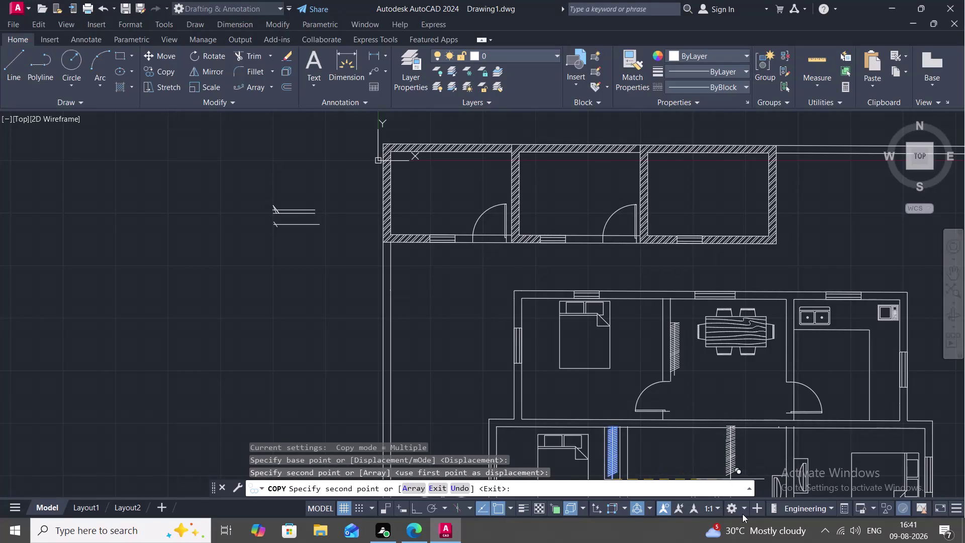
Place copies of the hatched wardrobe strip beside the stair opening and in the lower-right bedroom.
middle_drag(729, 455, 598, 283)
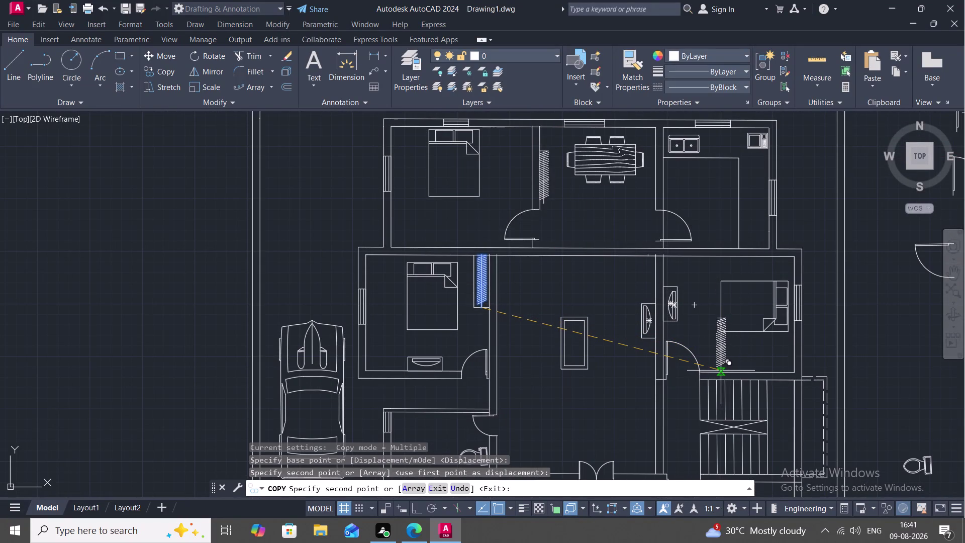
scroll(up, 3)
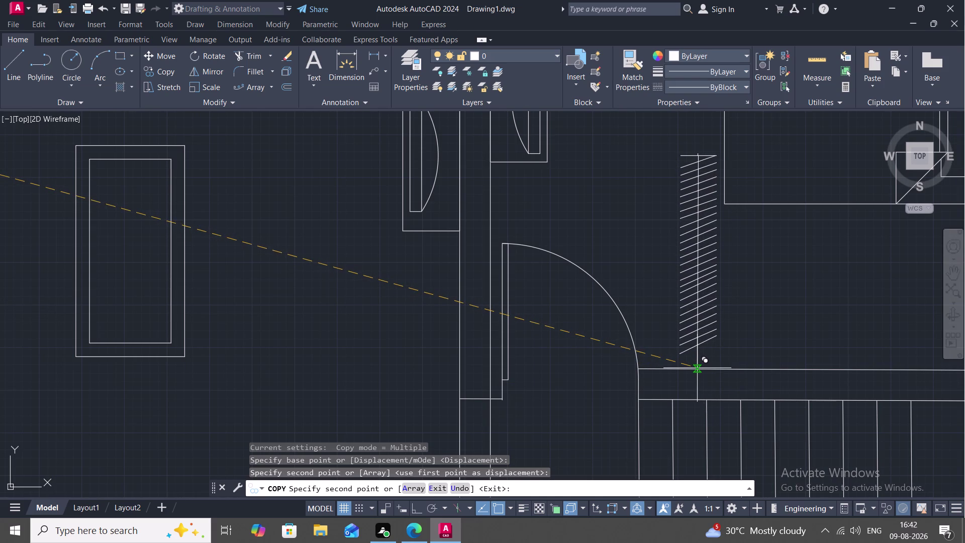
click(694, 364)
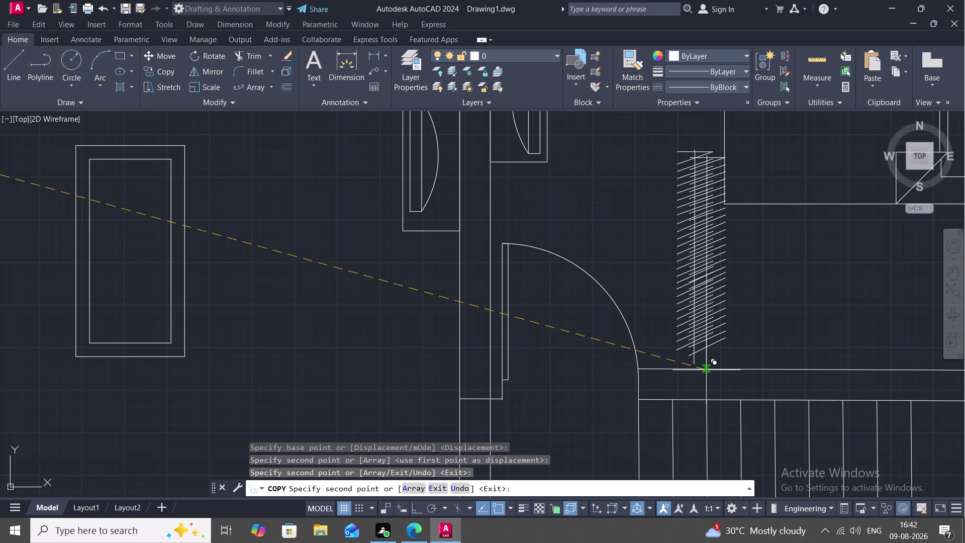
scroll(down, 3)
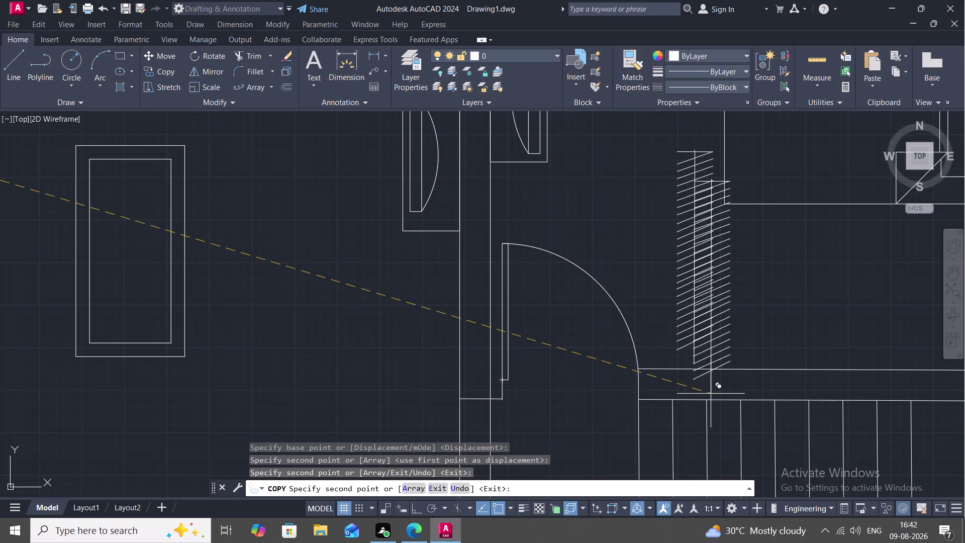
middle_drag(712, 395, 645, 229)
scroll(down, 3)
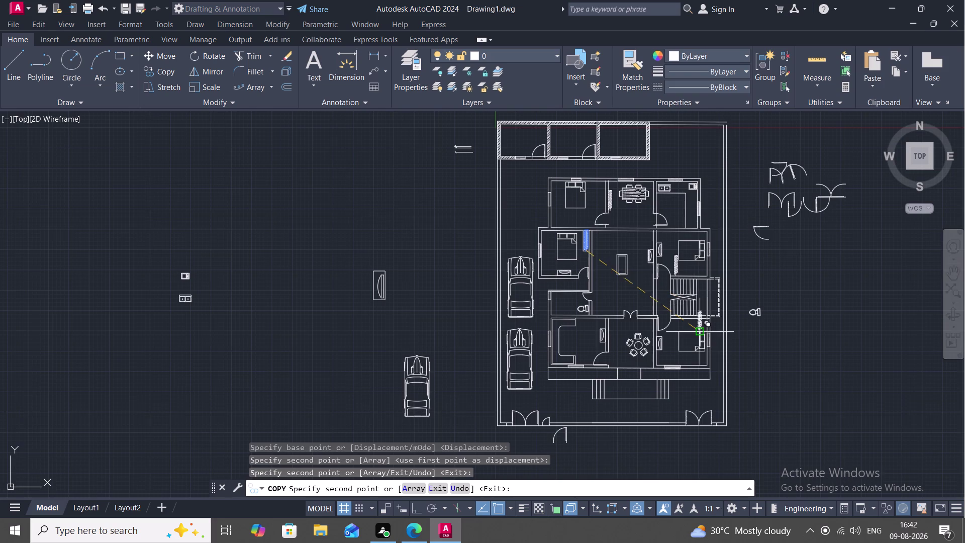
scroll(up, 3)
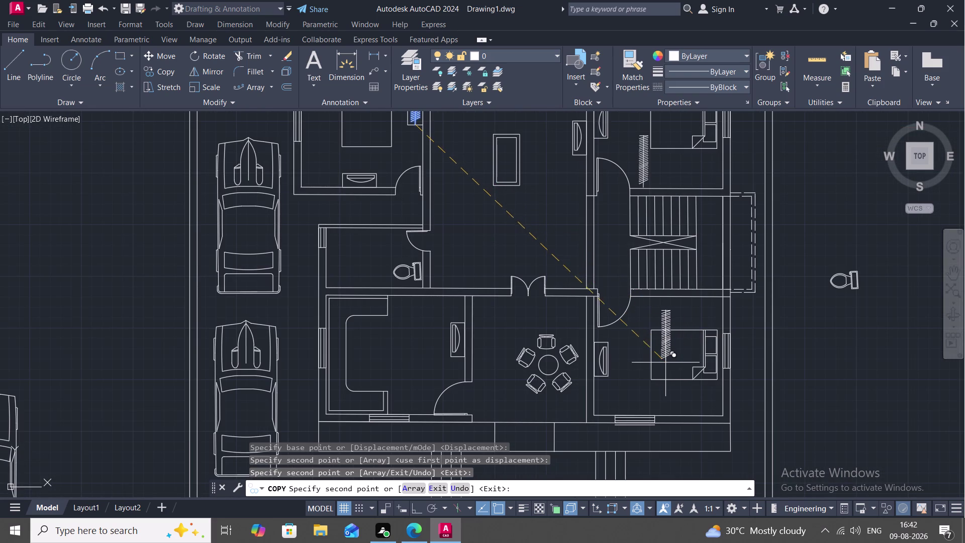
click(675, 356)
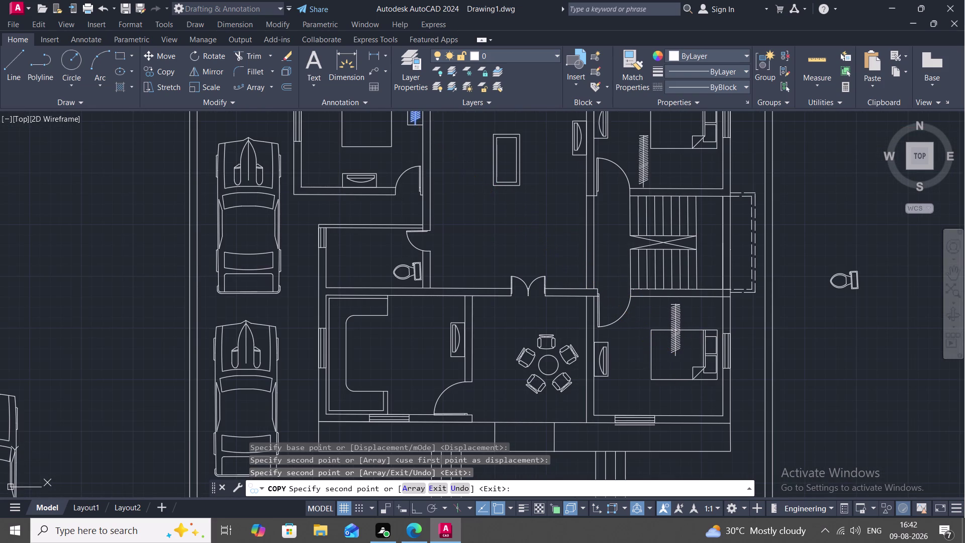
key(Escape)
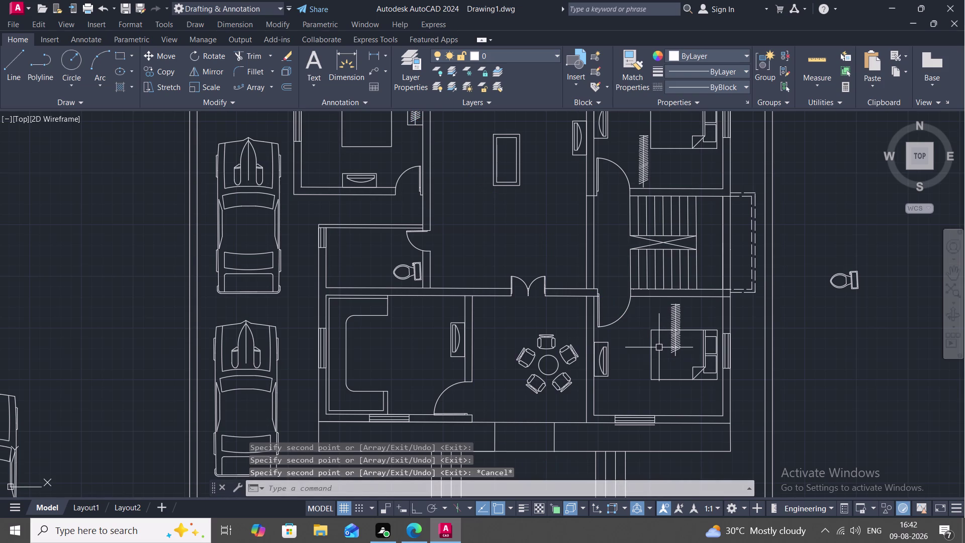
Select the hatched strip in the bedroom and cancel an accidentally started copy.
key(space)
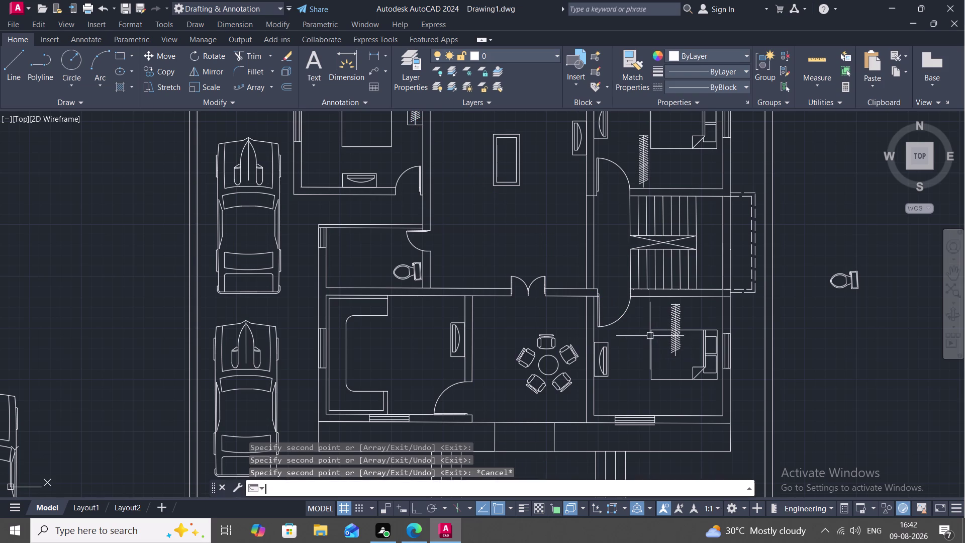
drag(664, 301, 690, 328)
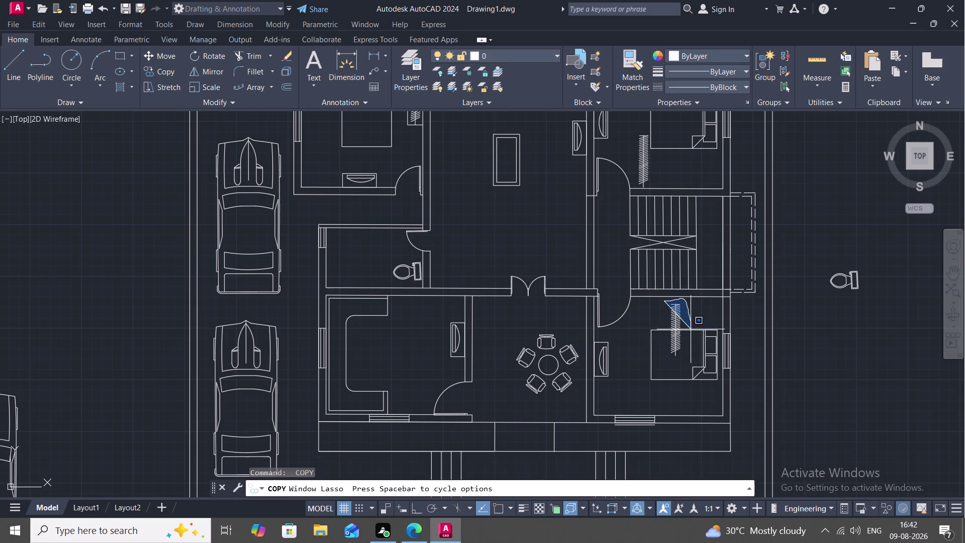
drag(691, 327, 668, 377)
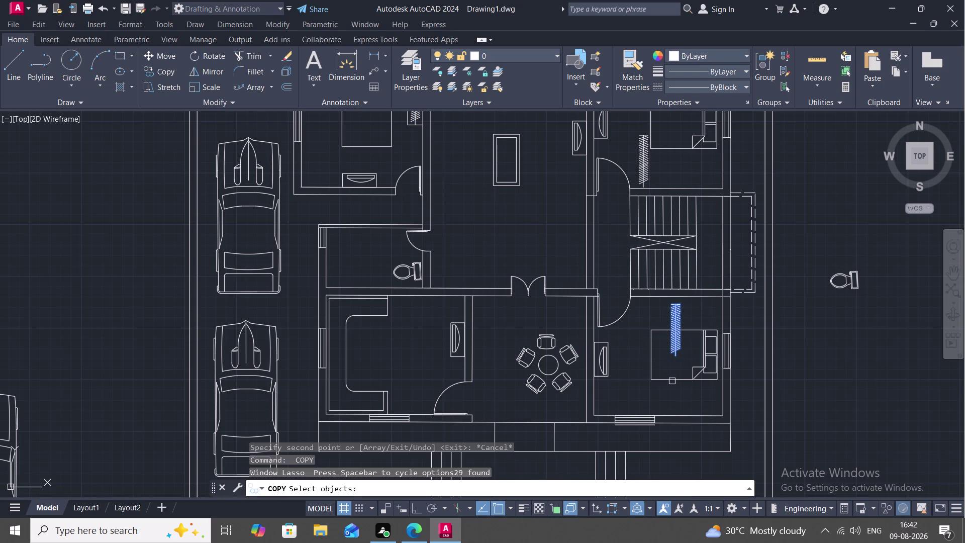
text(RO)
key(space)
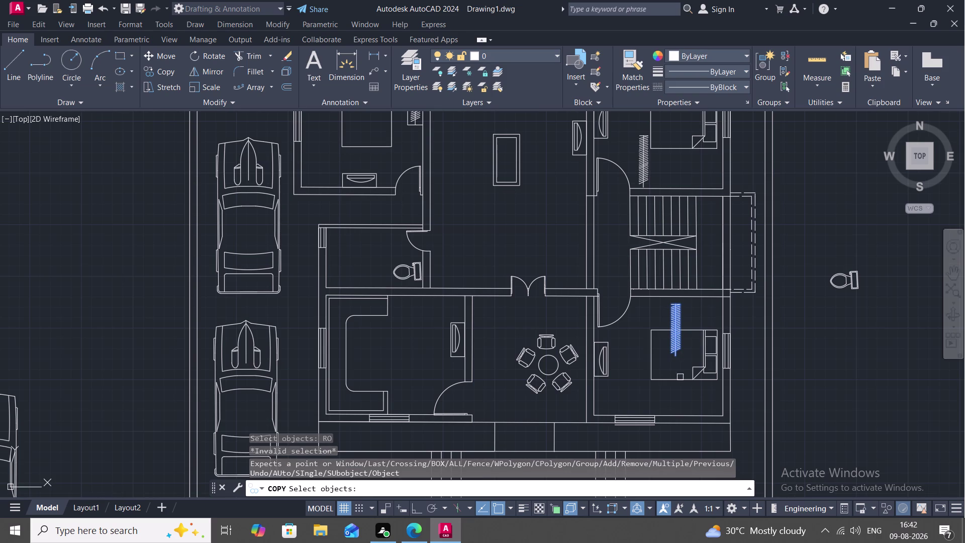
click(674, 356)
right_click(674, 357)
click(673, 356)
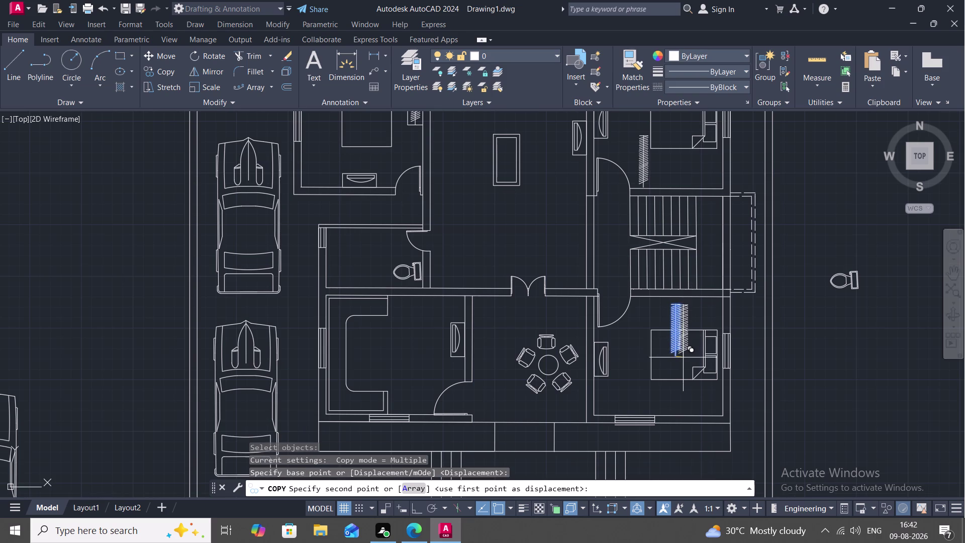
key(Escape)
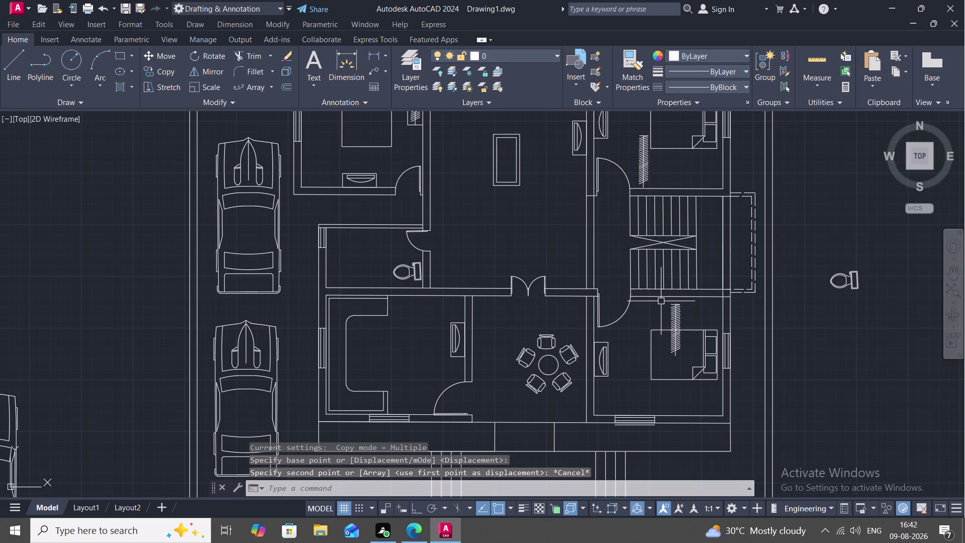
Rotate the hatched strip about its lower end so it lies horizontally.
drag(661, 301, 668, 376)
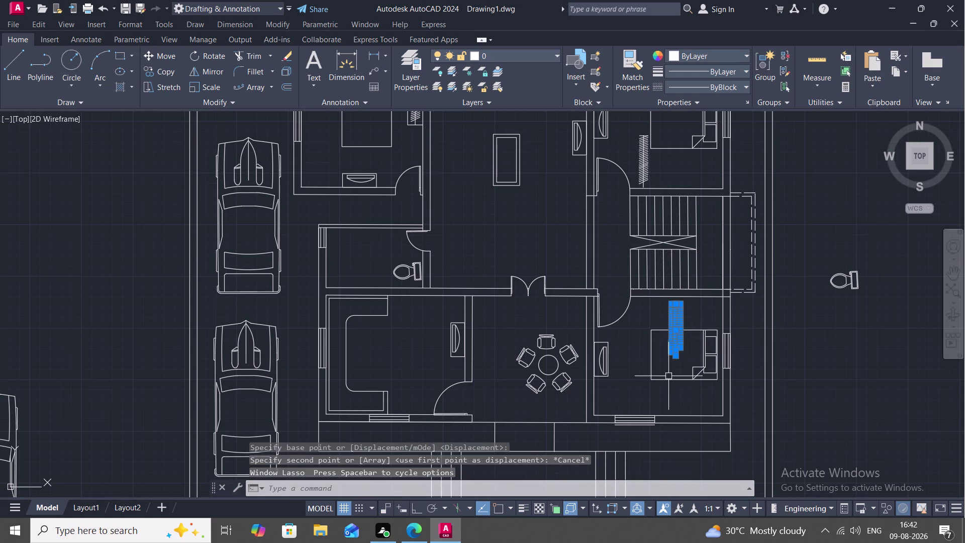
key(r)
key(o)
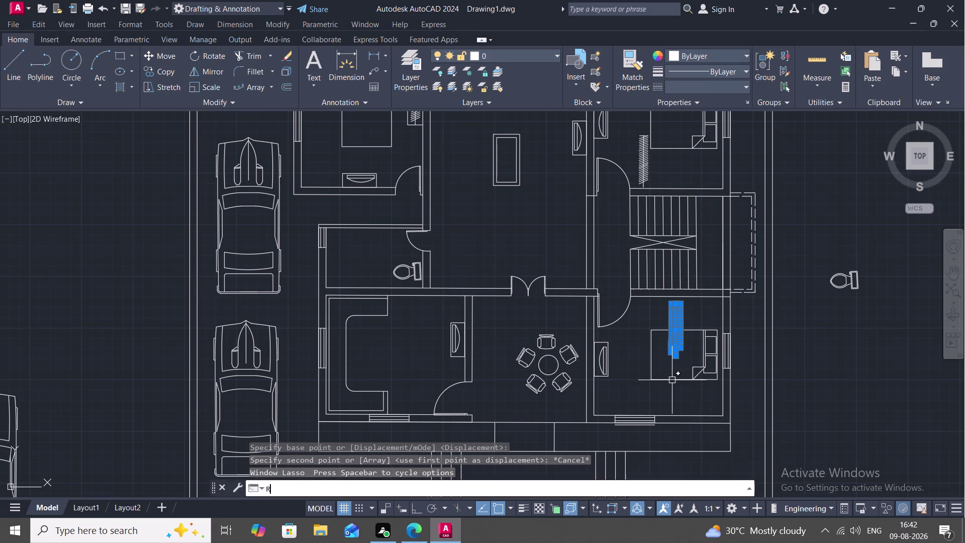
key(space)
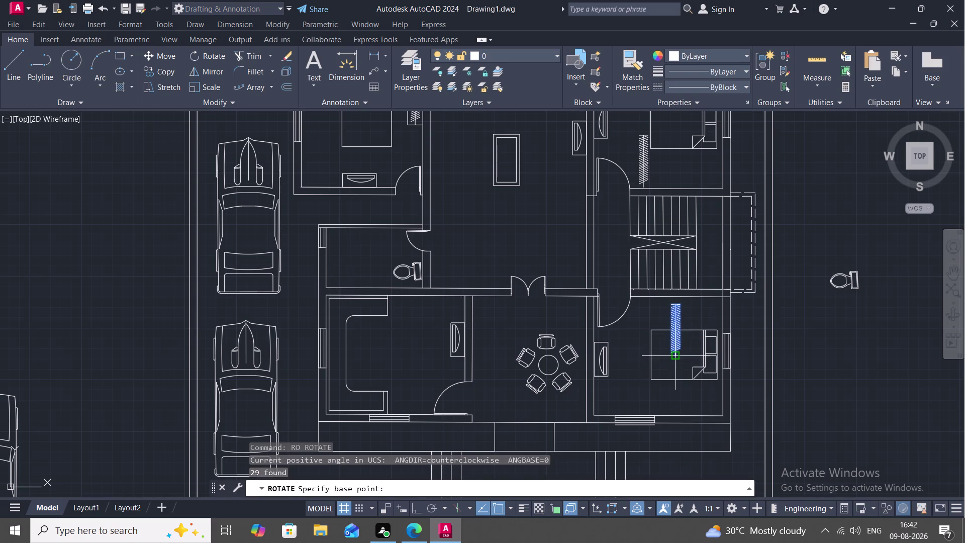
click(674, 358)
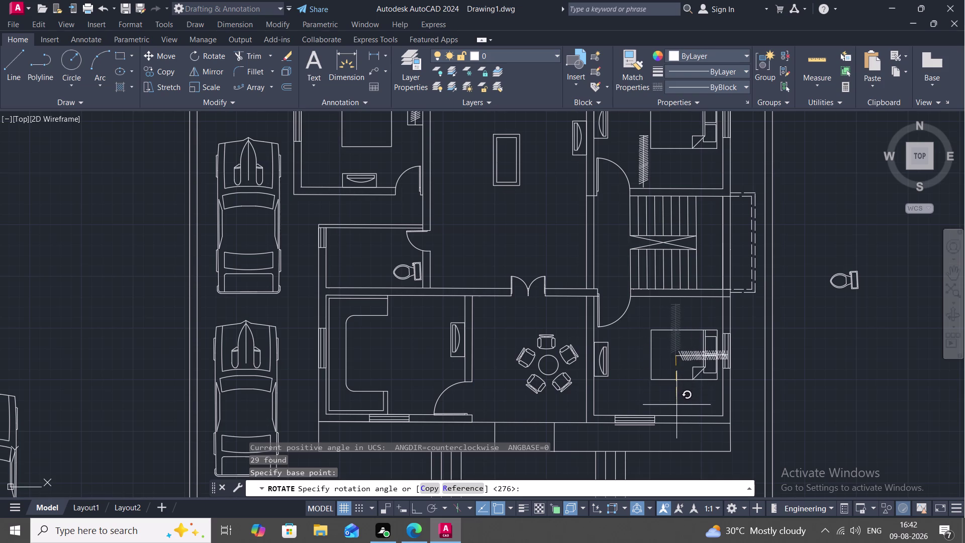
click(676, 411)
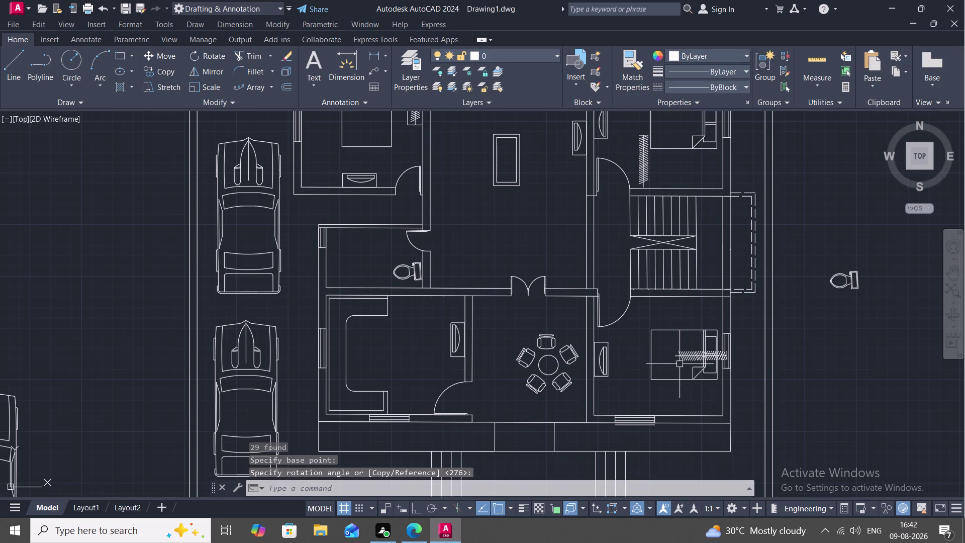
Reselect the whole rotated strip.
scroll(up, 3)
drag(668, 329, 736, 311)
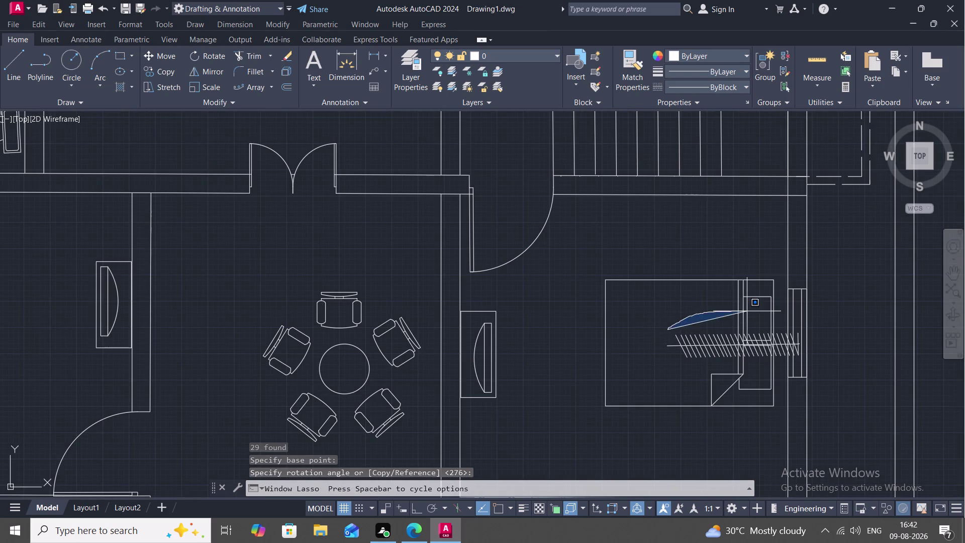
drag(737, 311, 727, 383)
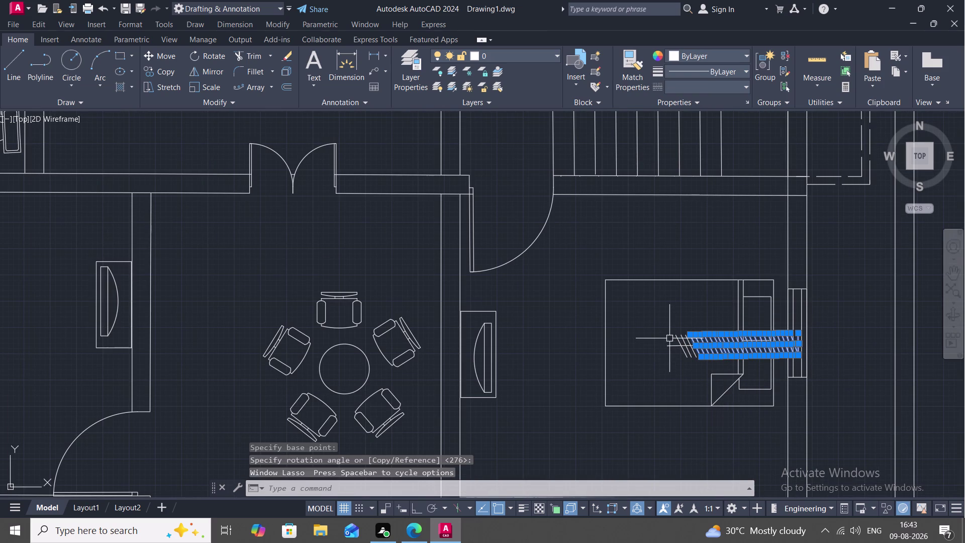
drag(669, 338, 677, 383)
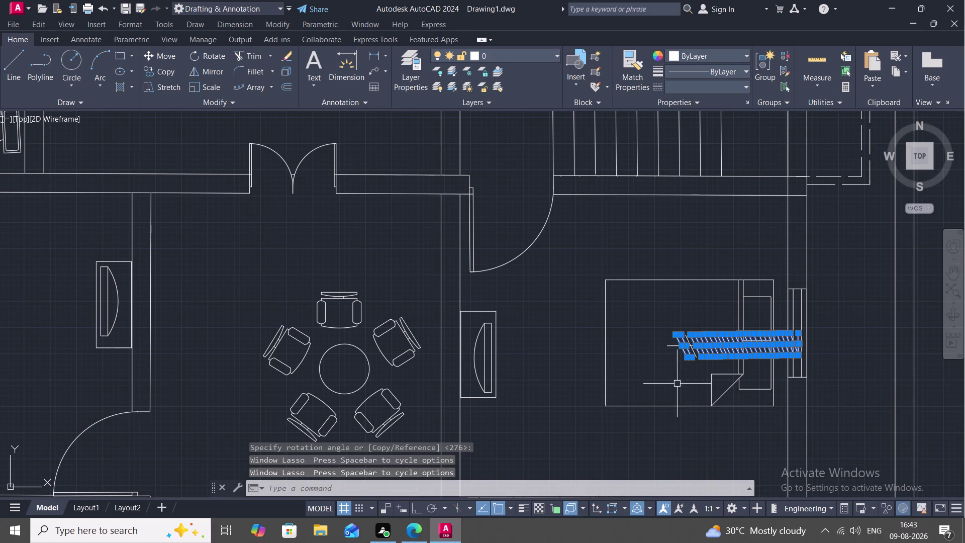
click(673, 347)
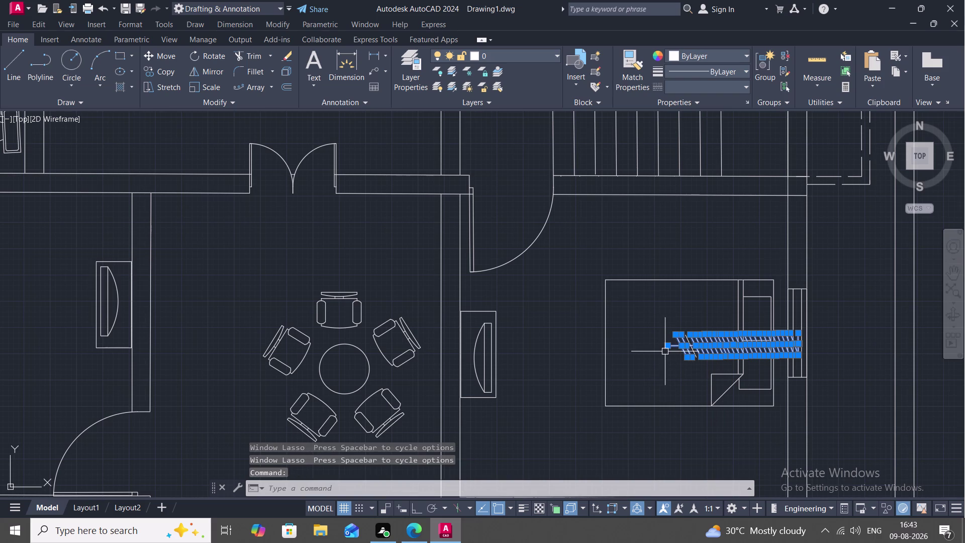
Copy the horizontal strip to two spots above the bedroom beside the staircase.
key(c)
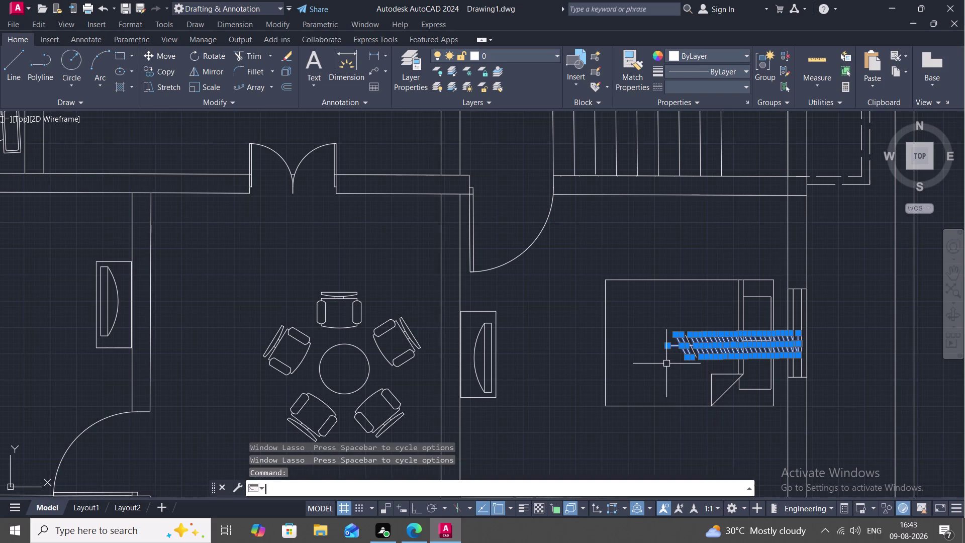
key(o)
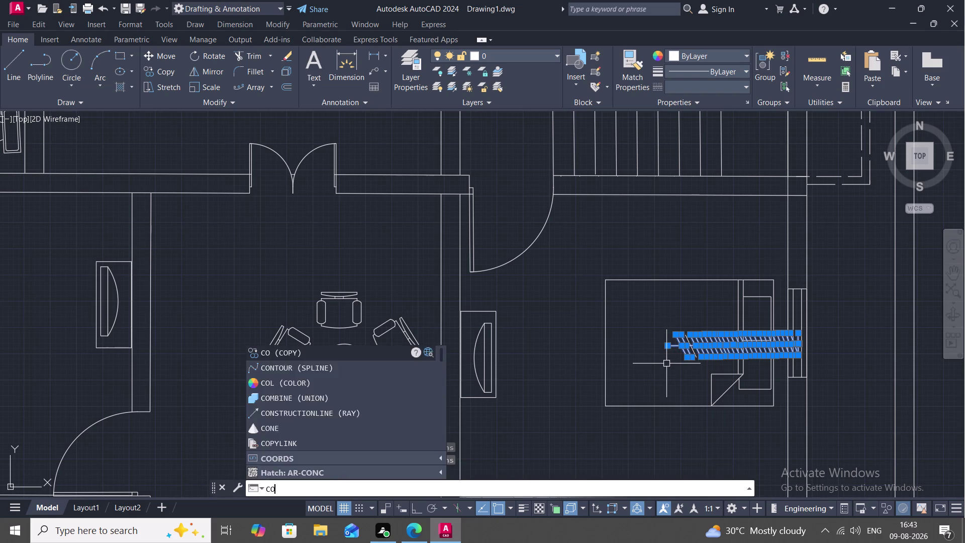
key(space)
click(669, 347)
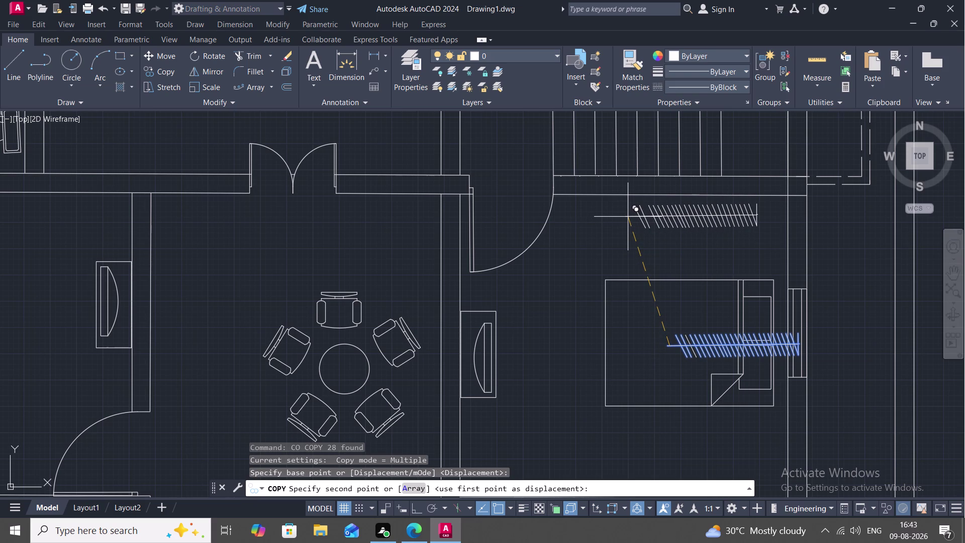
click(627, 216)
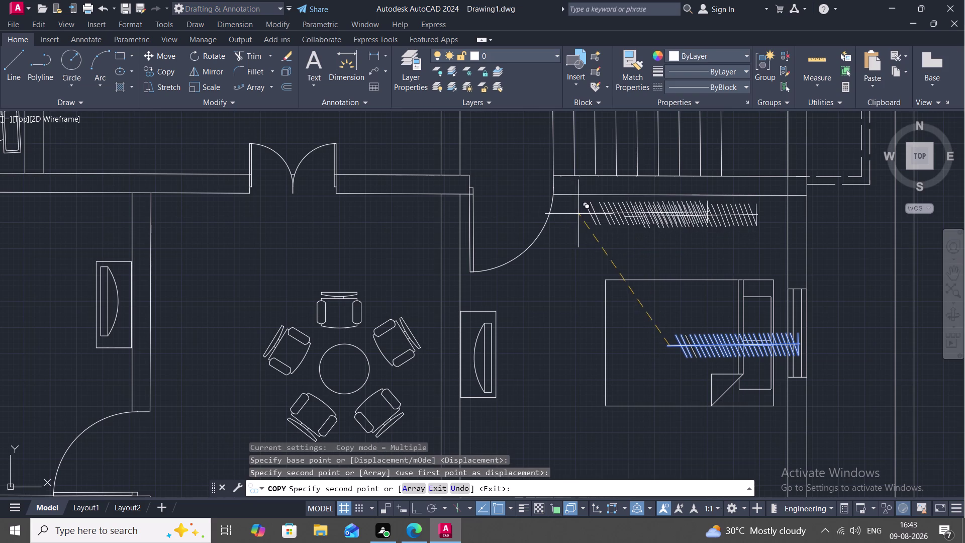
middle_drag(585, 214, 589, 451)
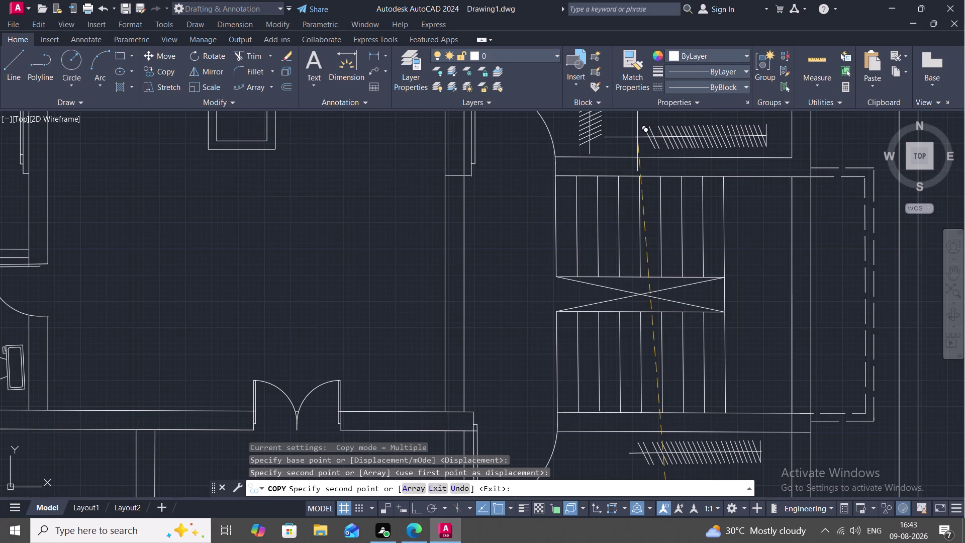
middle_drag(636, 140, 637, 159)
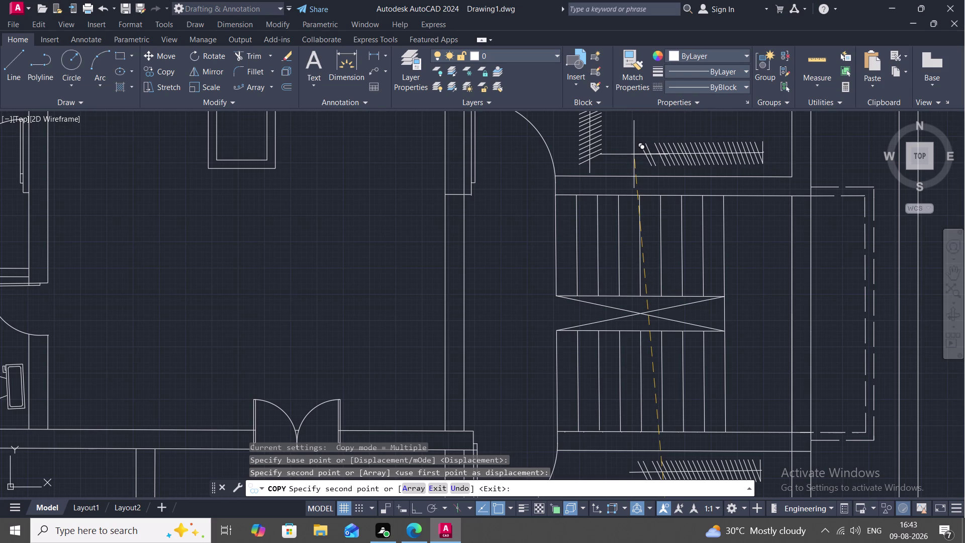
click(633, 153)
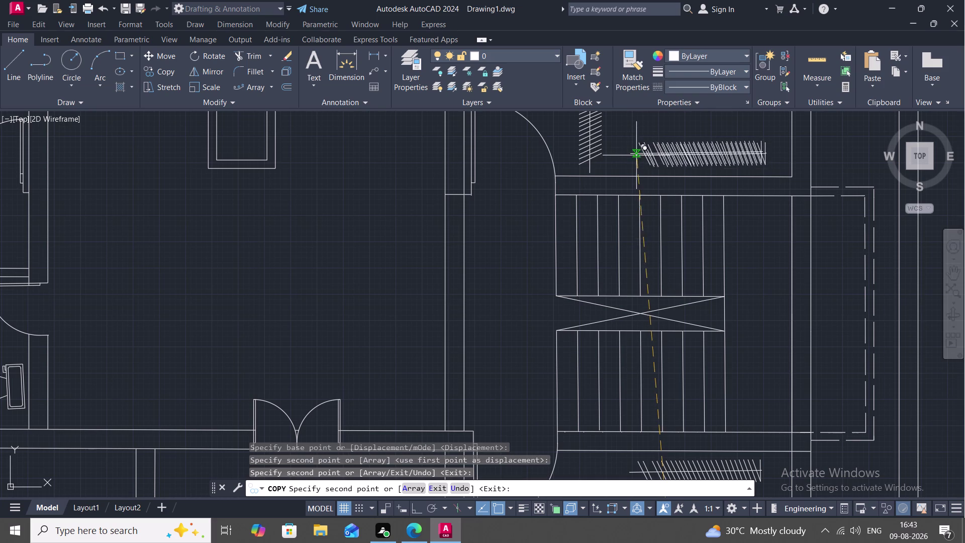
key(Escape)
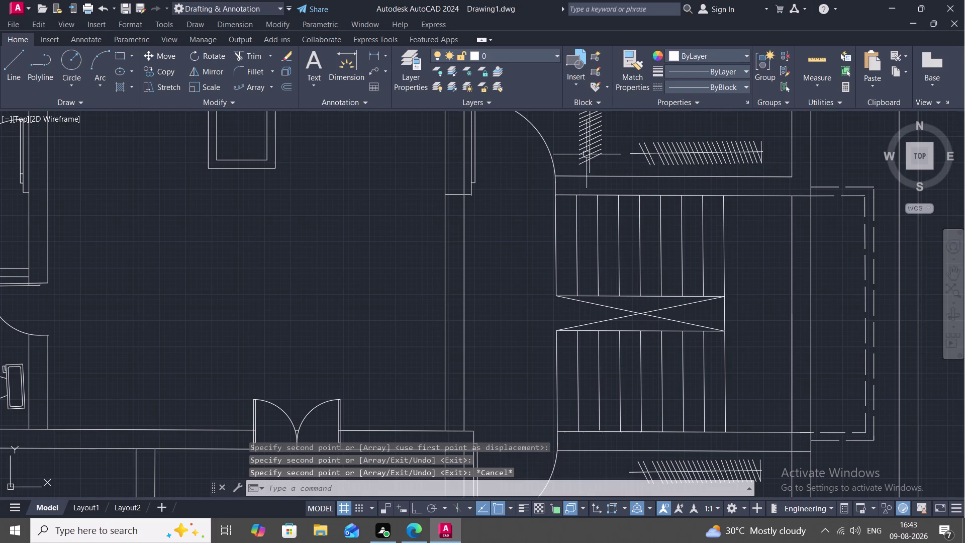
click(591, 154)
scroll(down, 3)
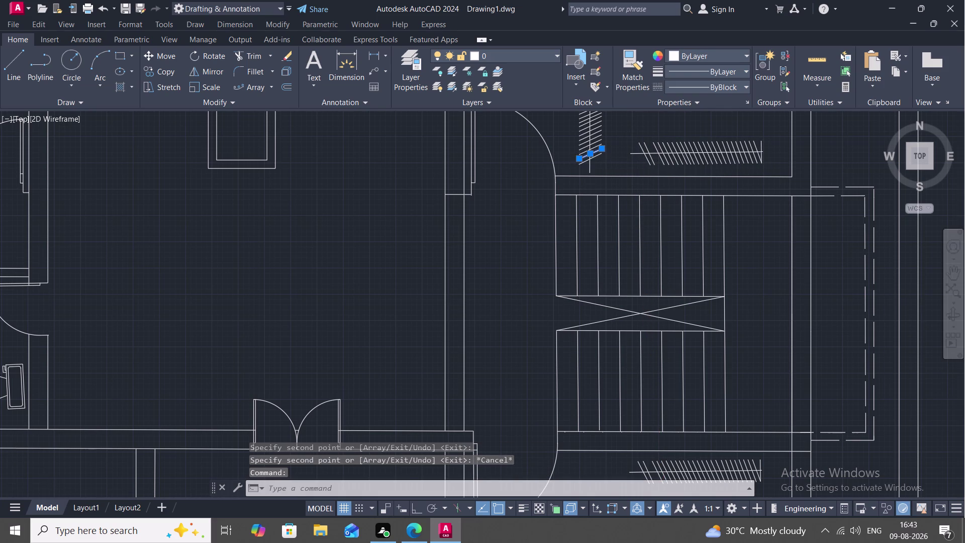
Delete the vertical hatched strip beside the bed.
middle_drag(591, 154, 601, 331)
drag(584, 258, 589, 344)
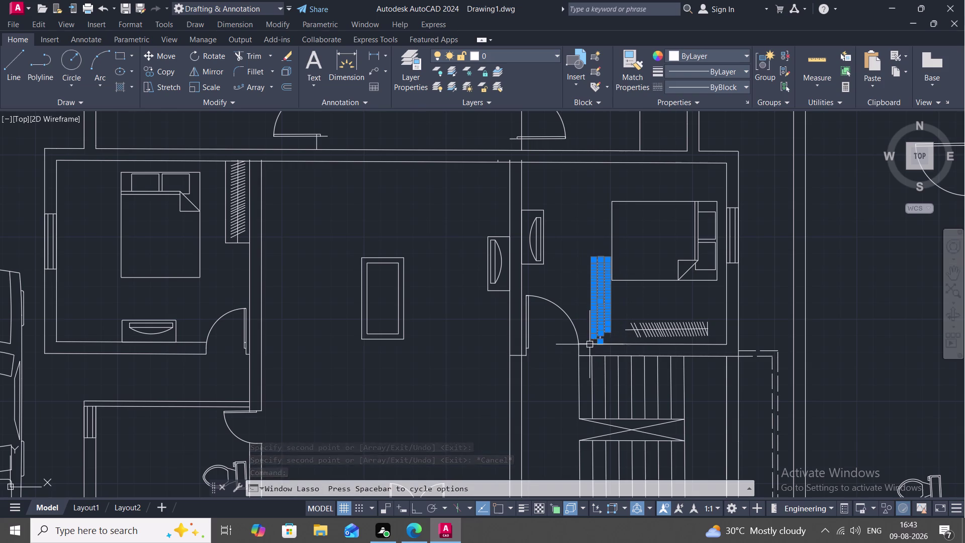
key(Delete)
Delete the hatched strip lying across the lower bedroom's bed.
middle_drag(618, 433, 587, 412)
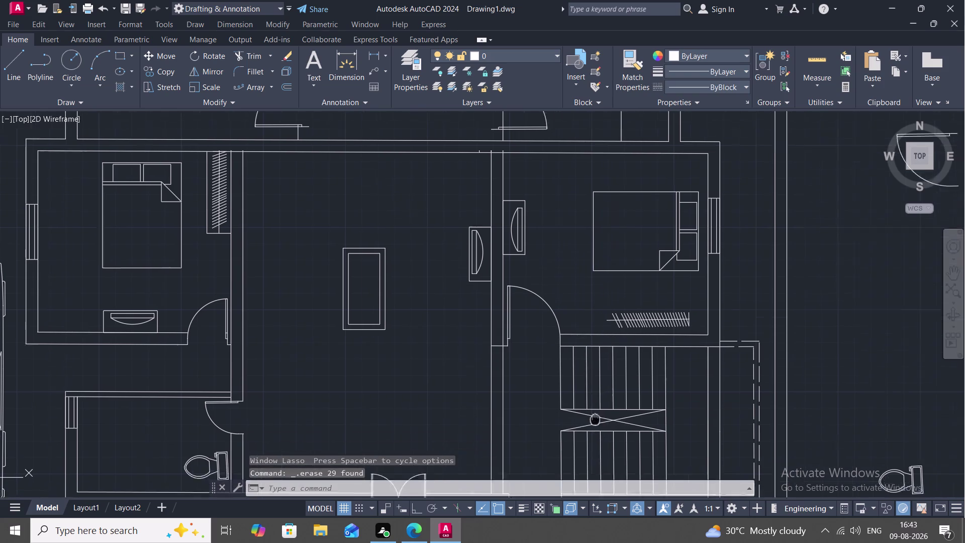
middle_drag(587, 412, 573, 286)
scroll(down, 3)
scroll(up, 3)
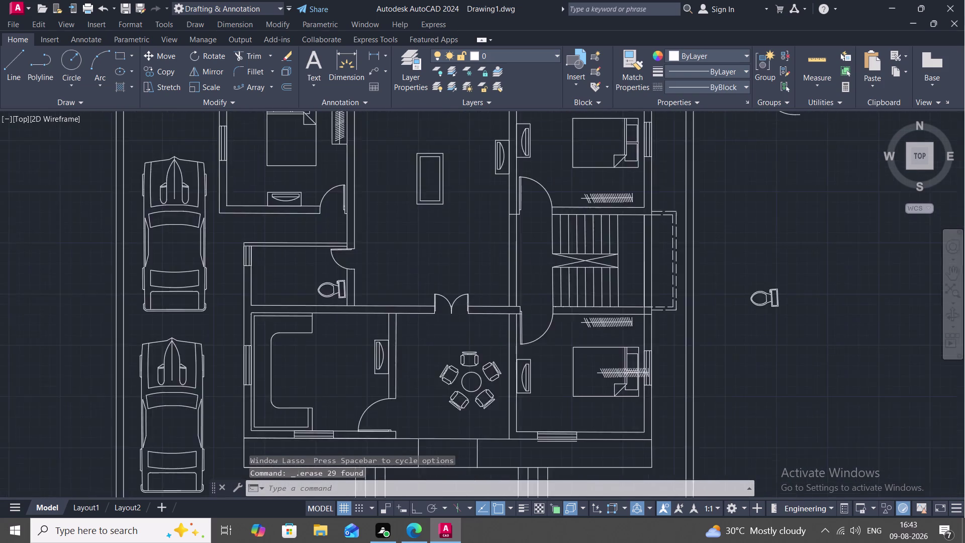
drag(592, 367, 662, 386)
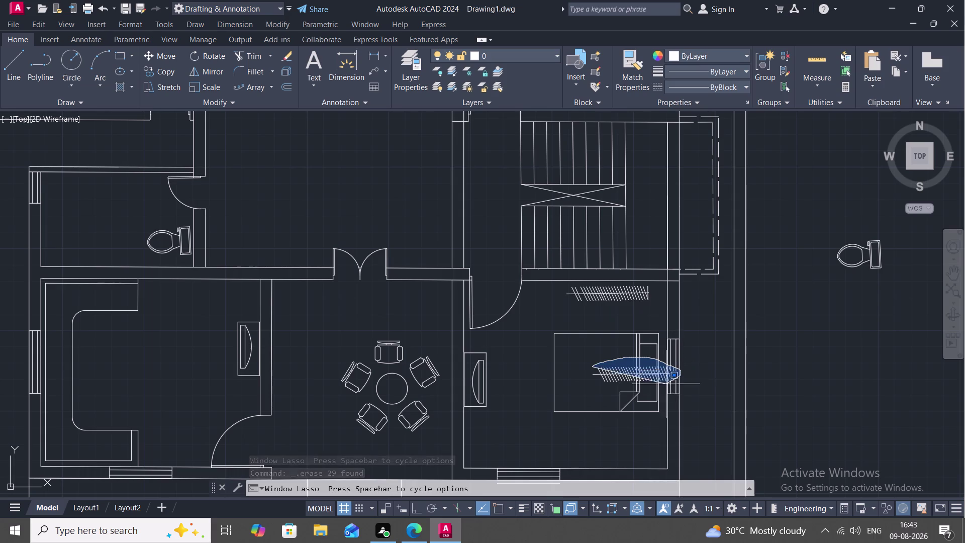
drag(661, 386, 593, 381)
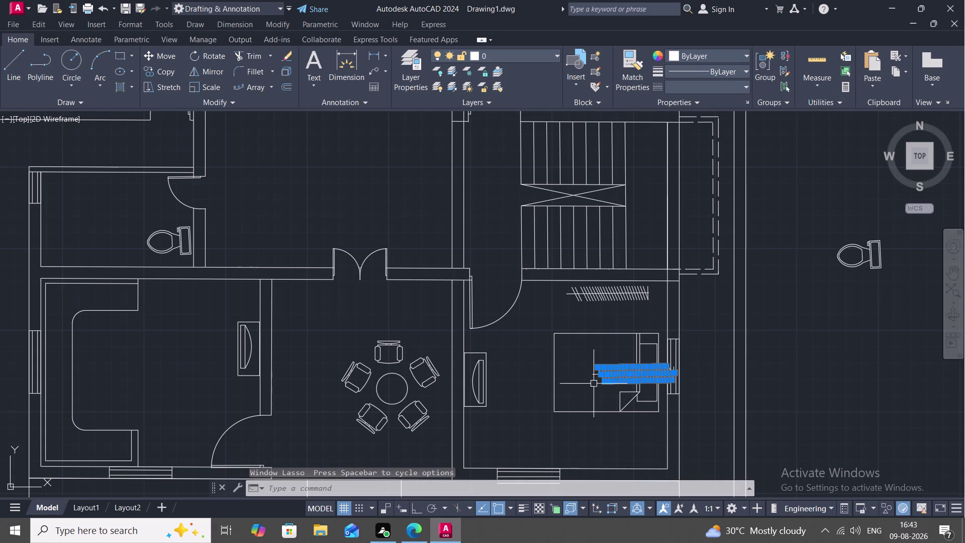
key(Delete)
Delete the leftover line across the bed.
click(616, 373)
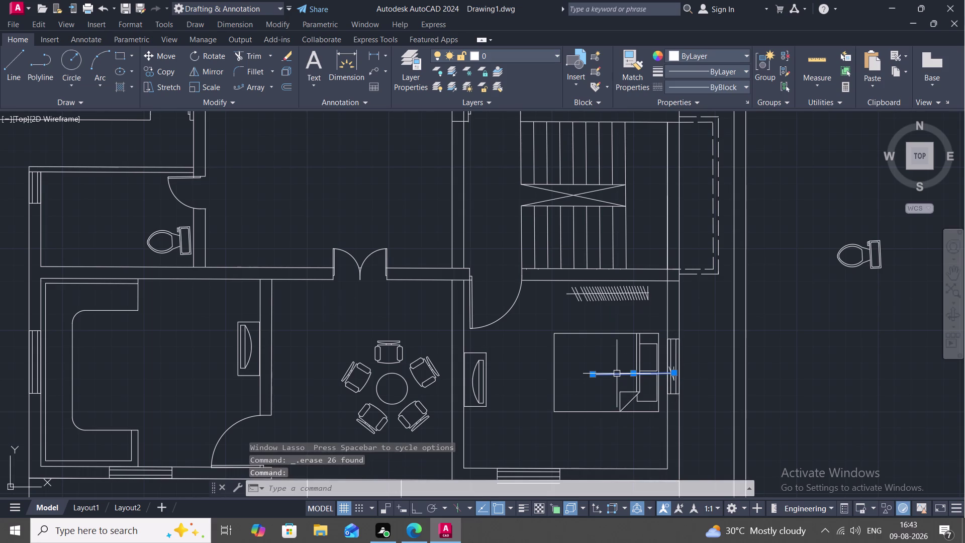
key(Delete)
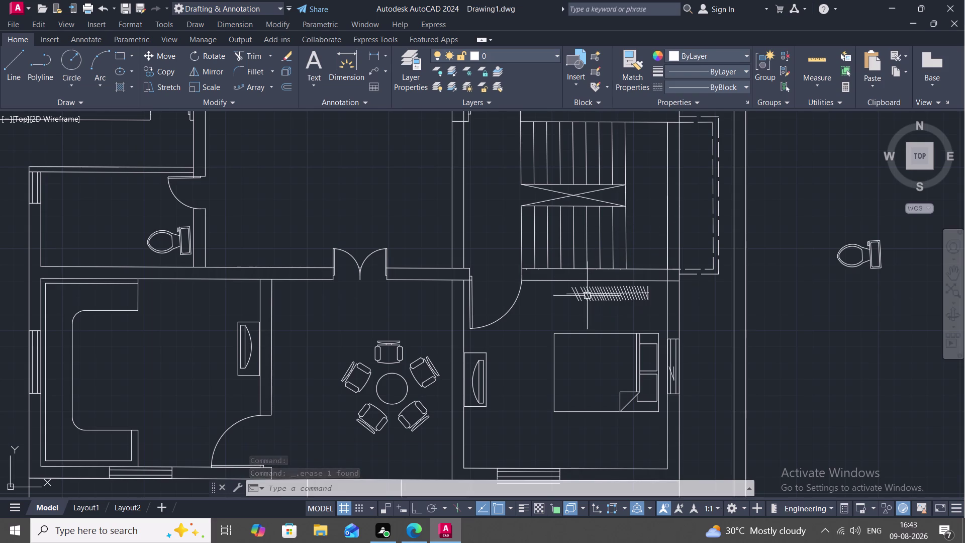
scroll(up, 3)
middle_drag(592, 299, 635, 304)
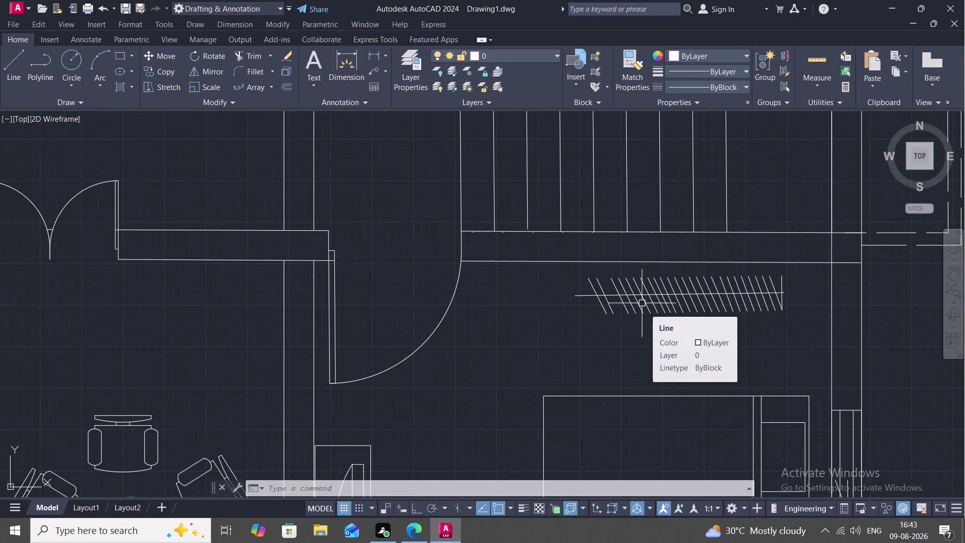
text(L)
key(space)
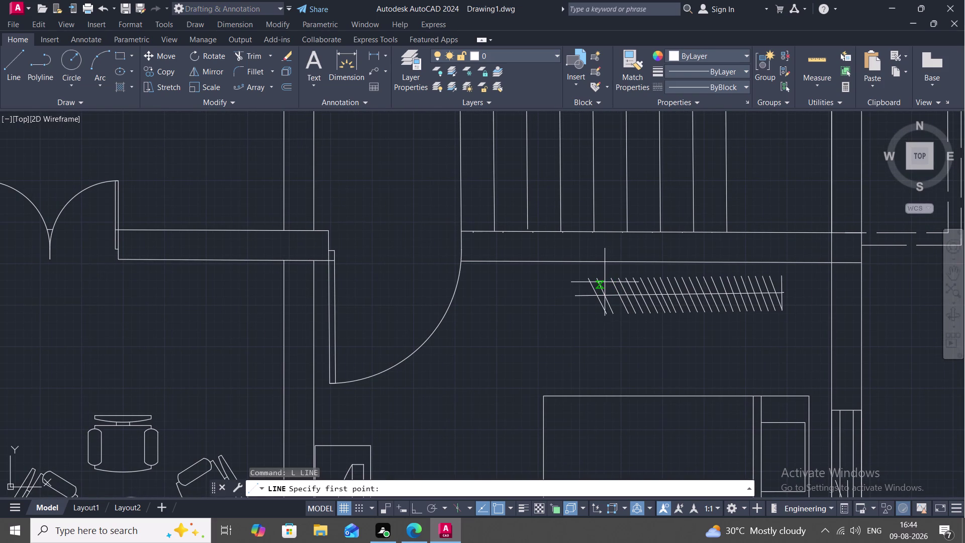
click(612, 296)
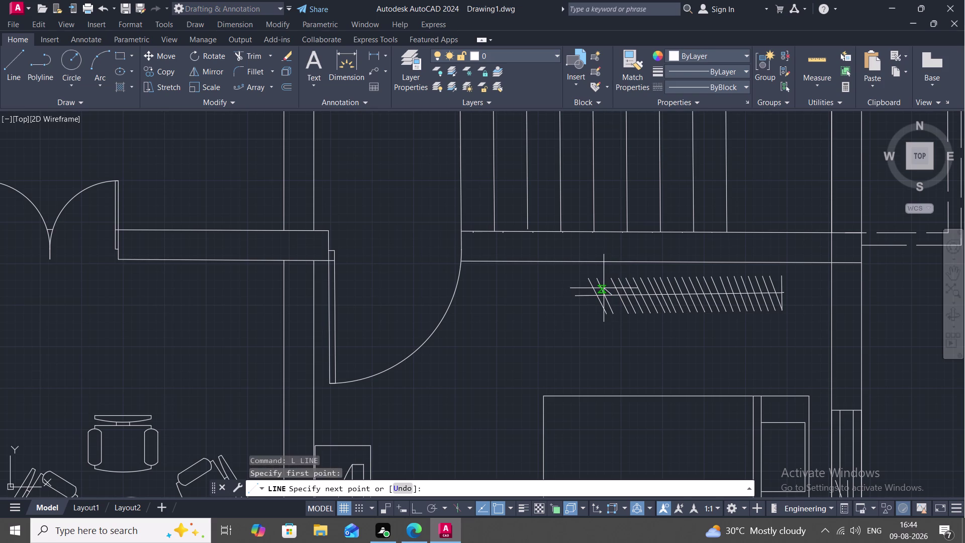
key(Escape)
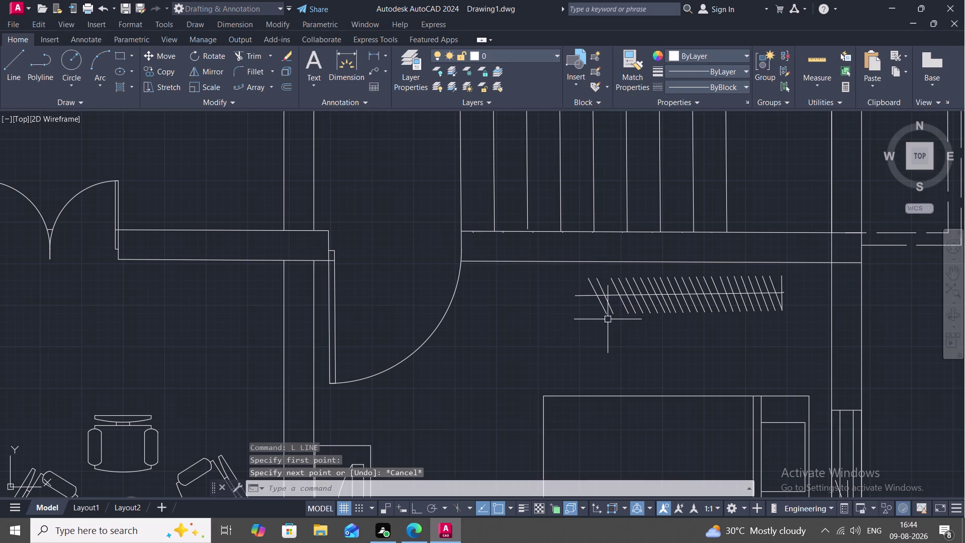
scroll(down, 3)
scroll(down, 3)
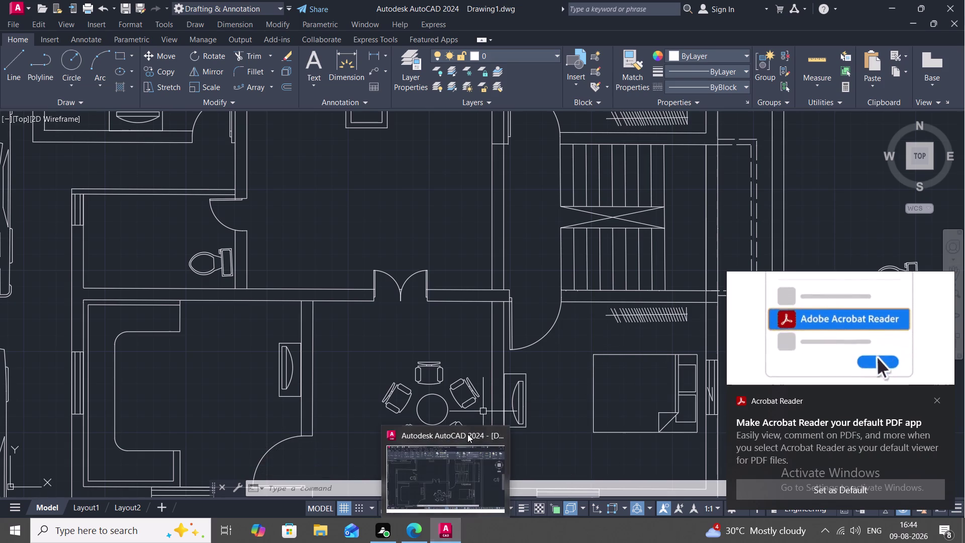
click(465, 470)
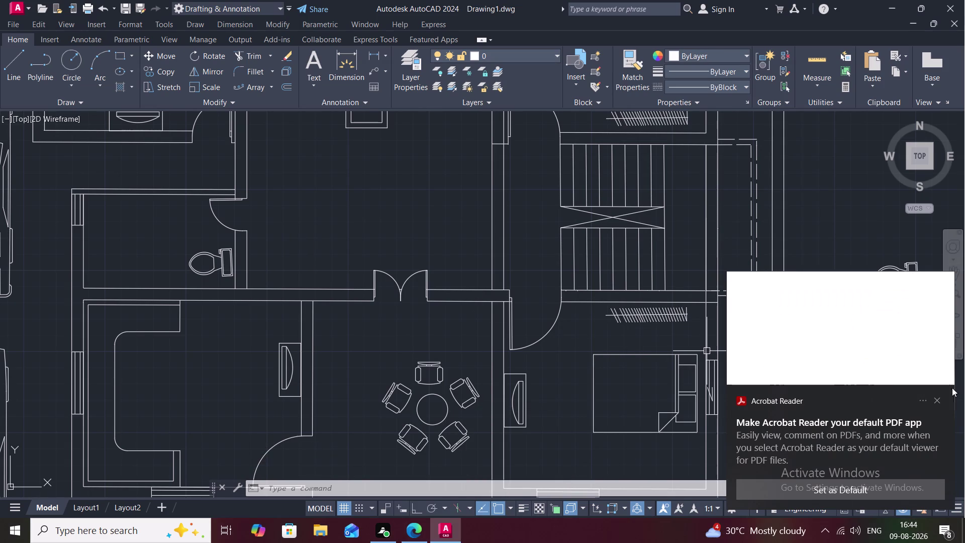
click(935, 399)
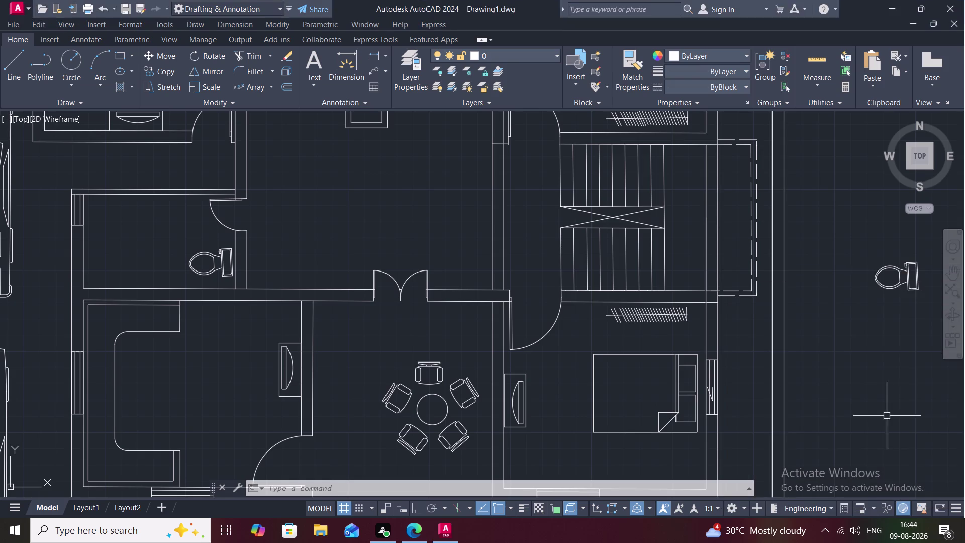
scroll(down, 3)
middle_drag(576, 359, 647, 359)
scroll(down, 3)
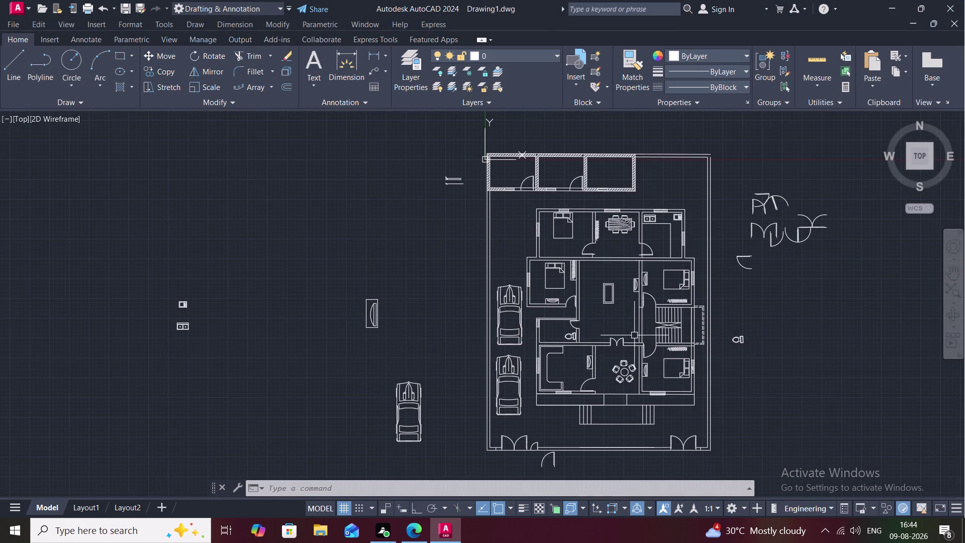
middle_drag(635, 336, 607, 323)
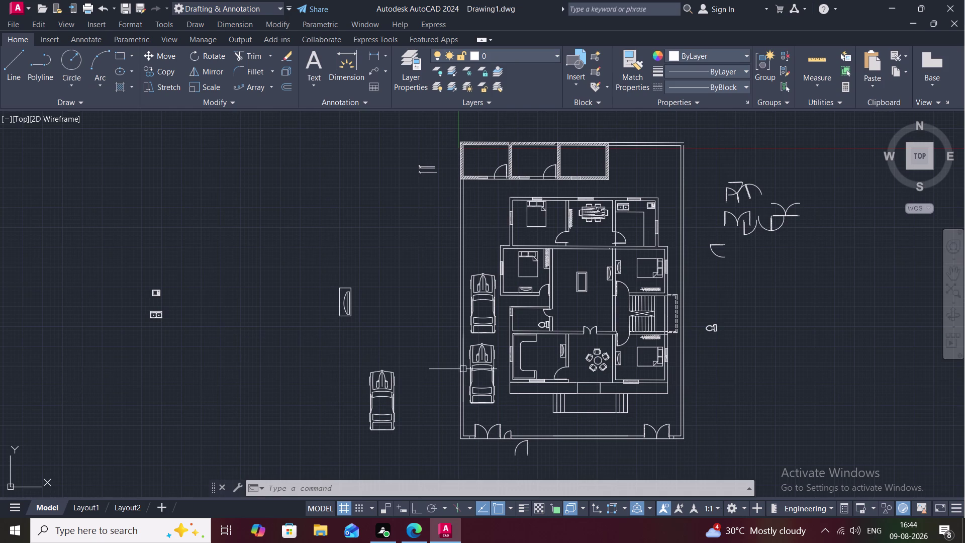
middle_drag(460, 364, 487, 323)
scroll(down, 3)
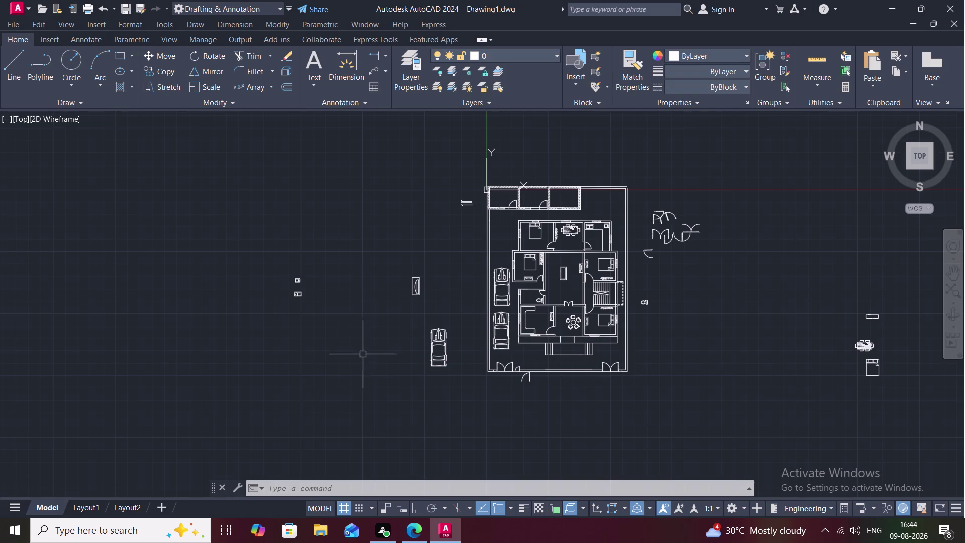
drag(283, 218, 242, 157)
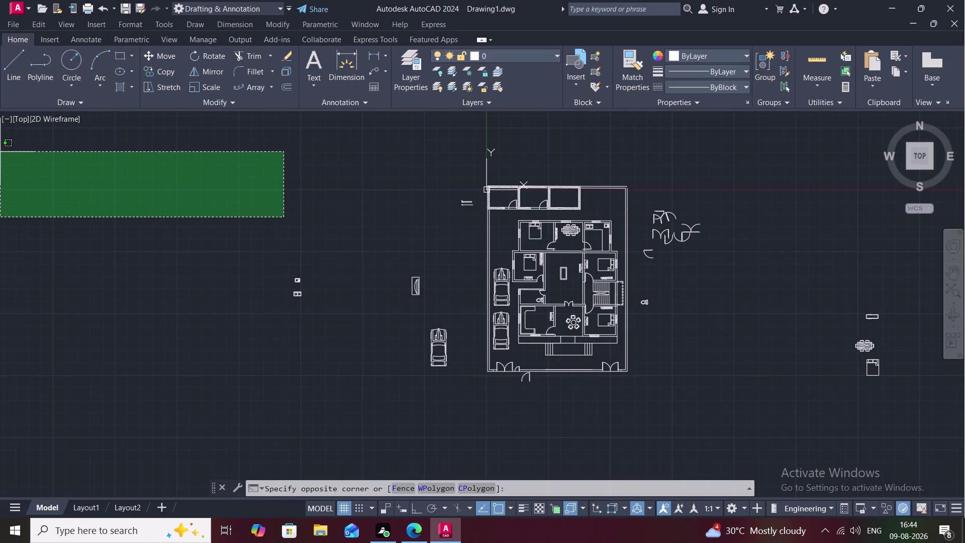
key(Escape)
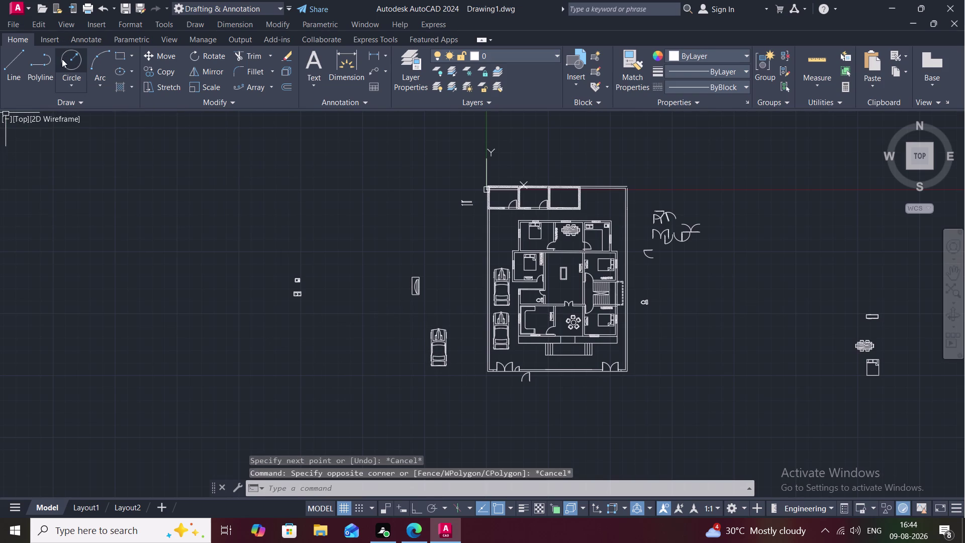
Draw a large circle left of the plan and a small circle on its top edge.
click(62, 59)
click(196, 252)
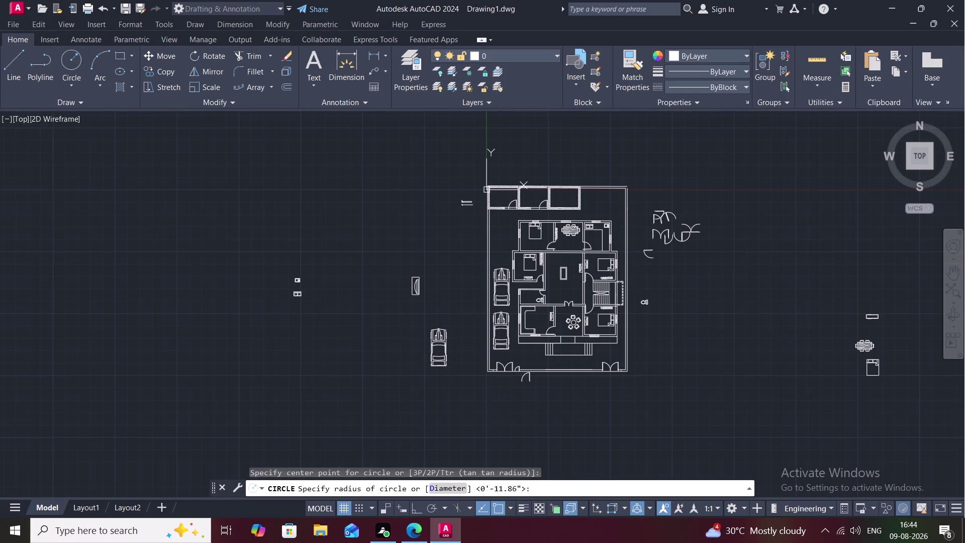
click(224, 272)
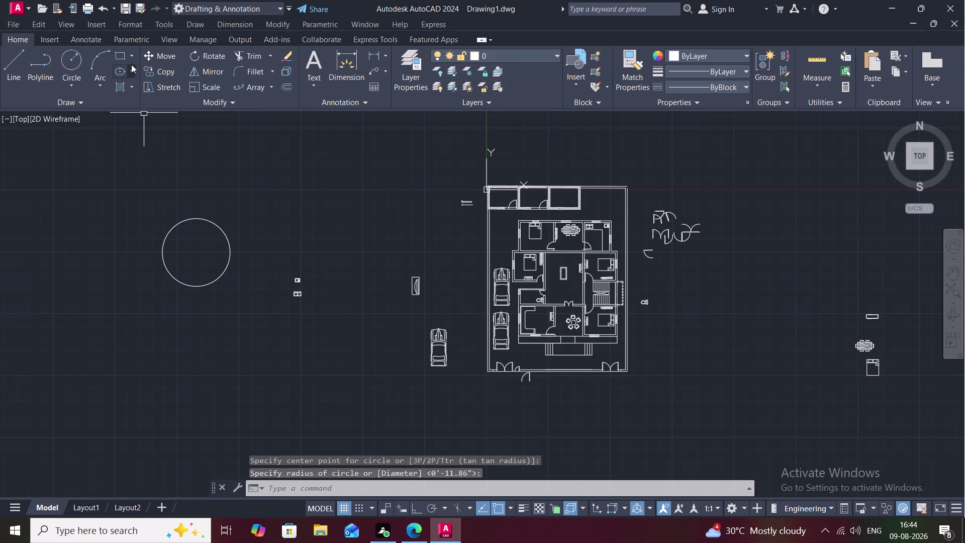
click(72, 53)
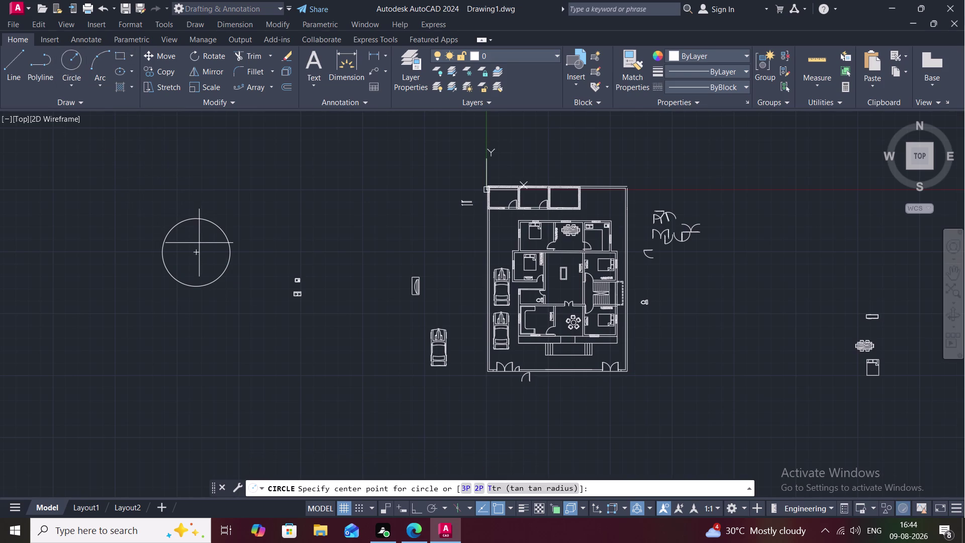
click(199, 217)
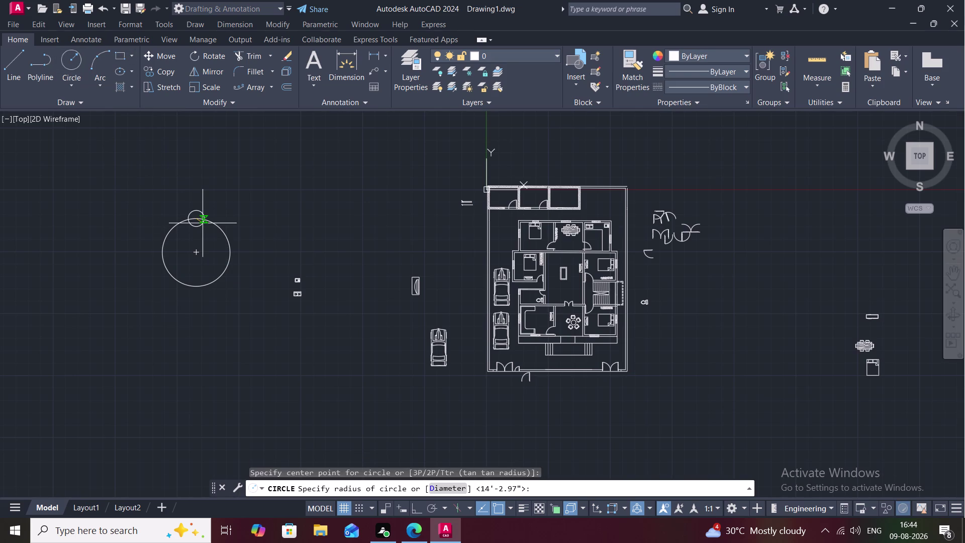
click(205, 227)
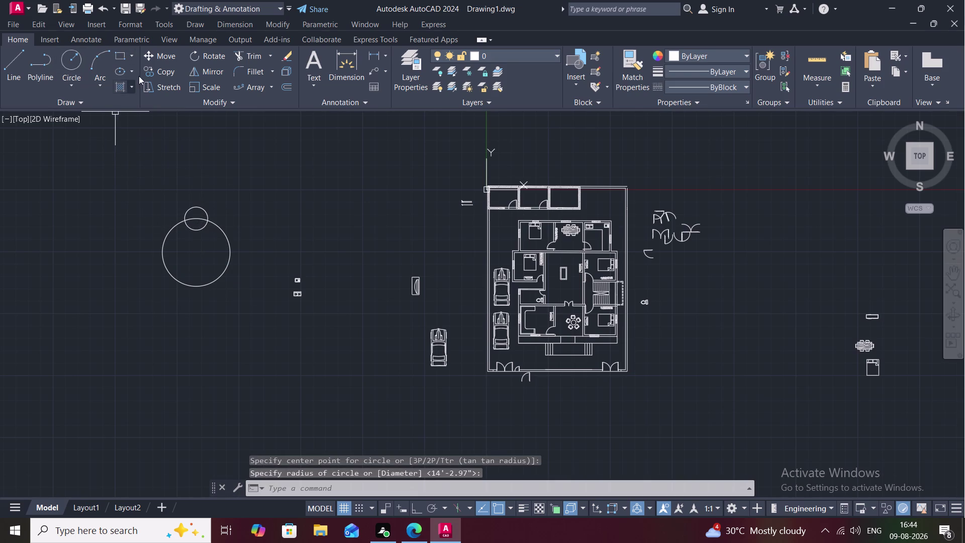
Polar-array the small circle six times around the large circle's centre.
click(257, 86)
click(265, 86)
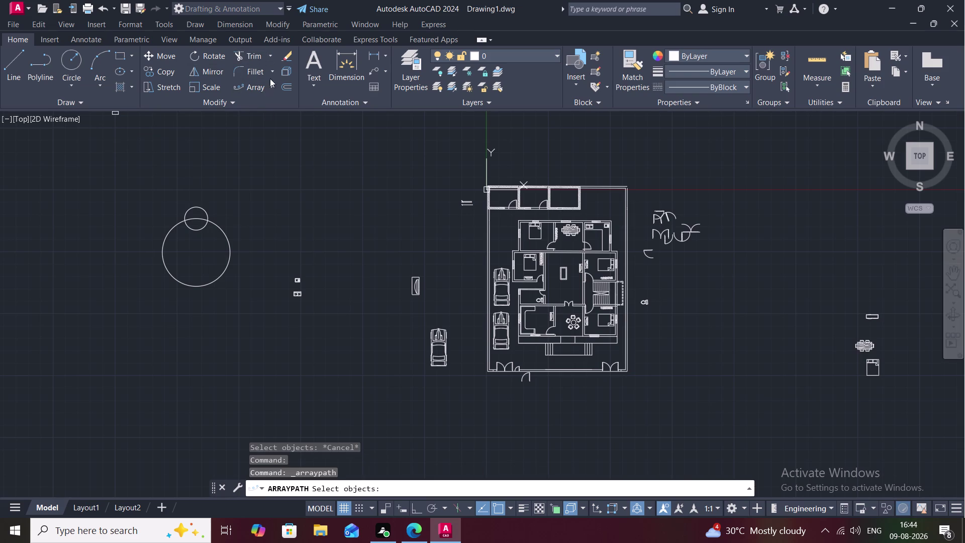
click(270, 87)
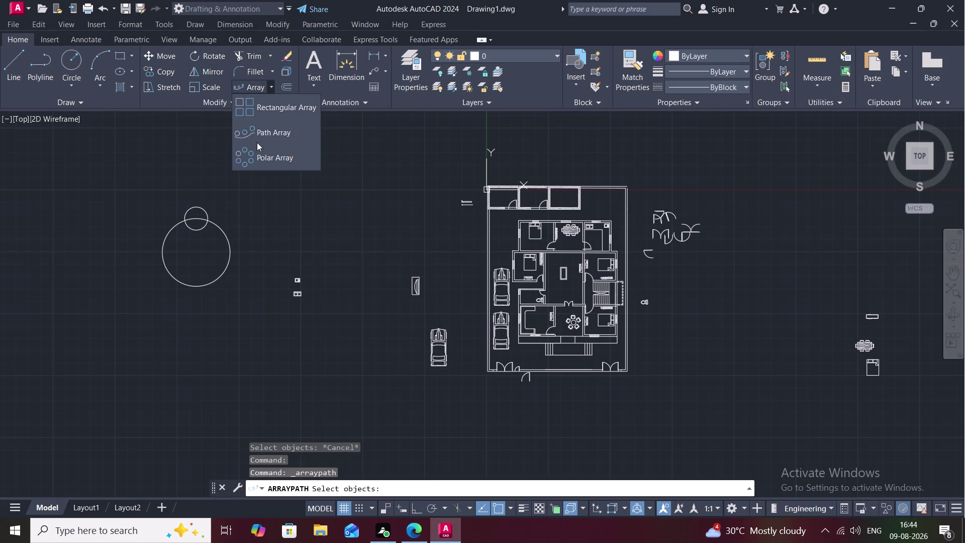
click(256, 151)
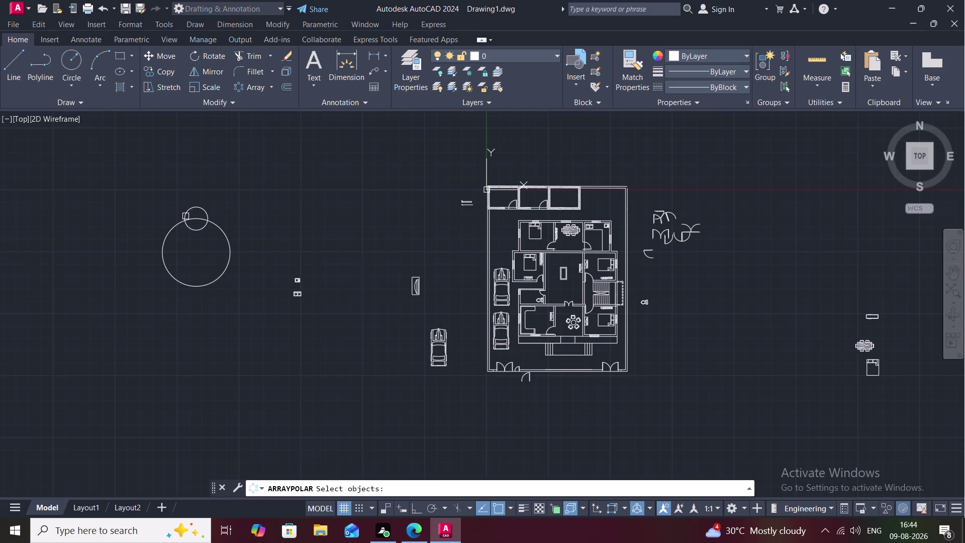
click(185, 216)
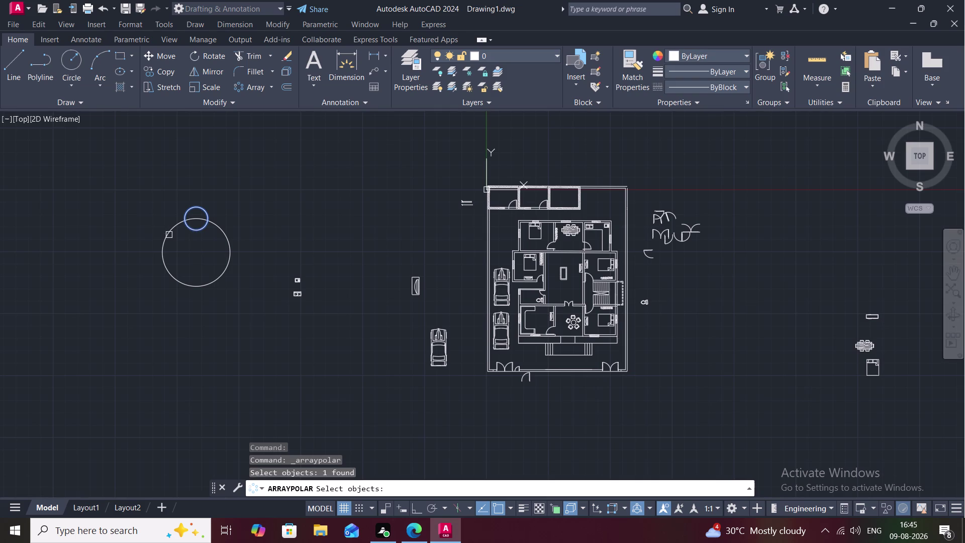
click(169, 234)
right_click(190, 247)
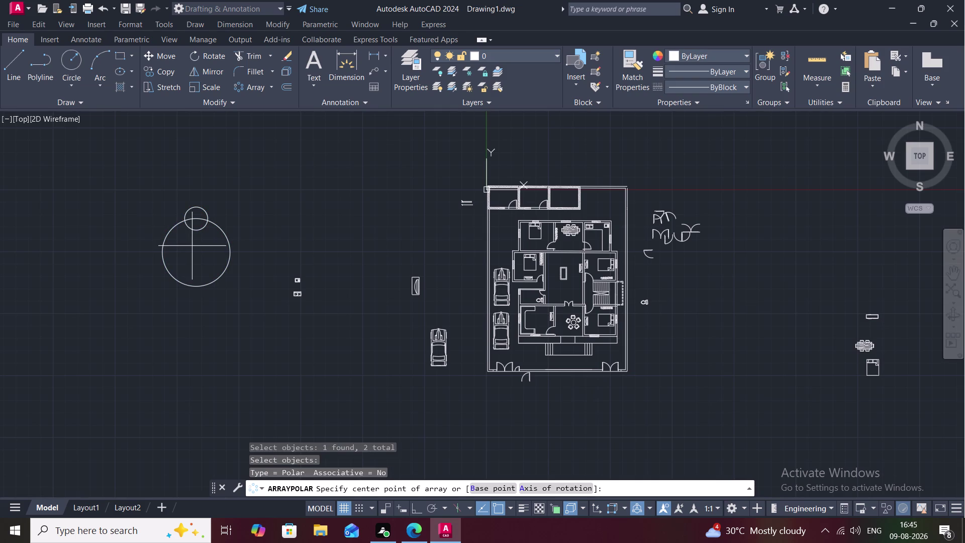
click(195, 252)
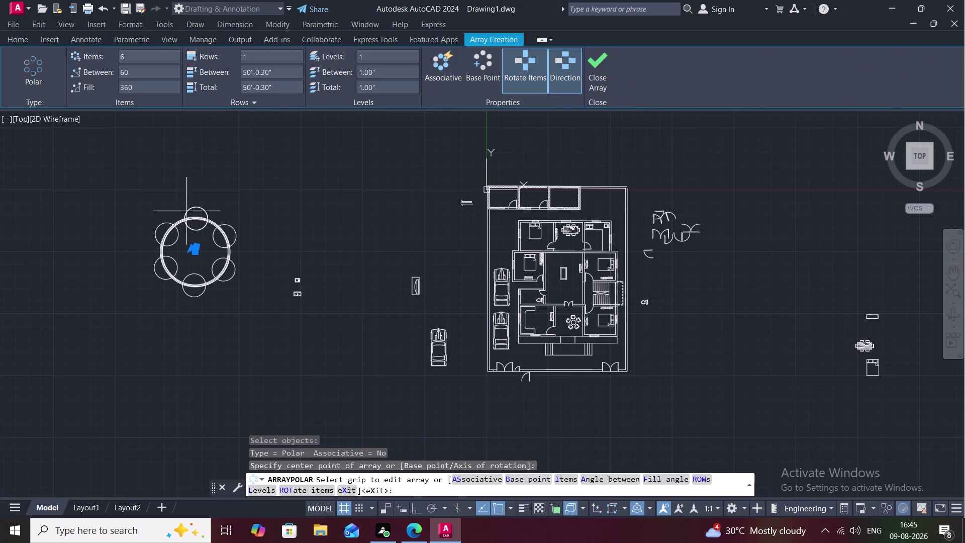
key(Escape)
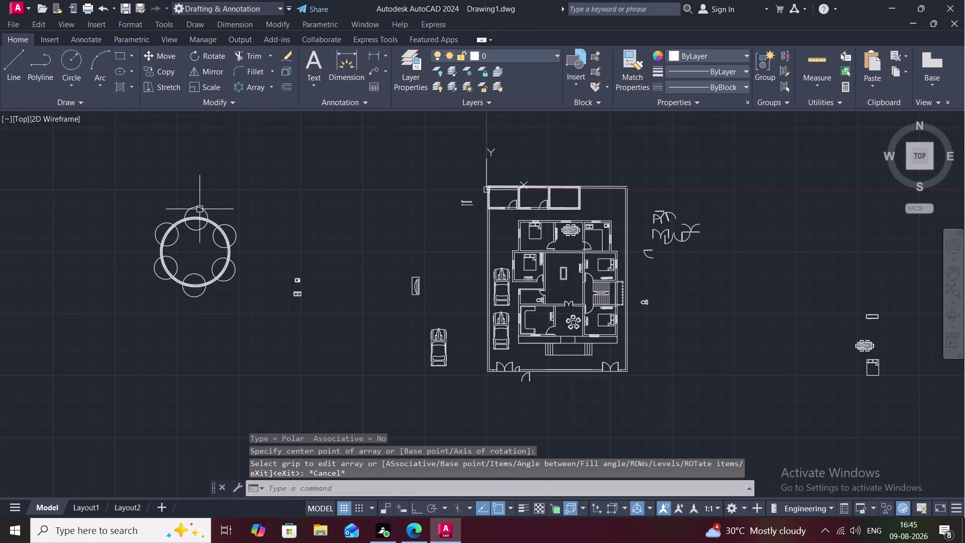
Delete the arrayed small circles and the first ring circles.
scroll(up, 3)
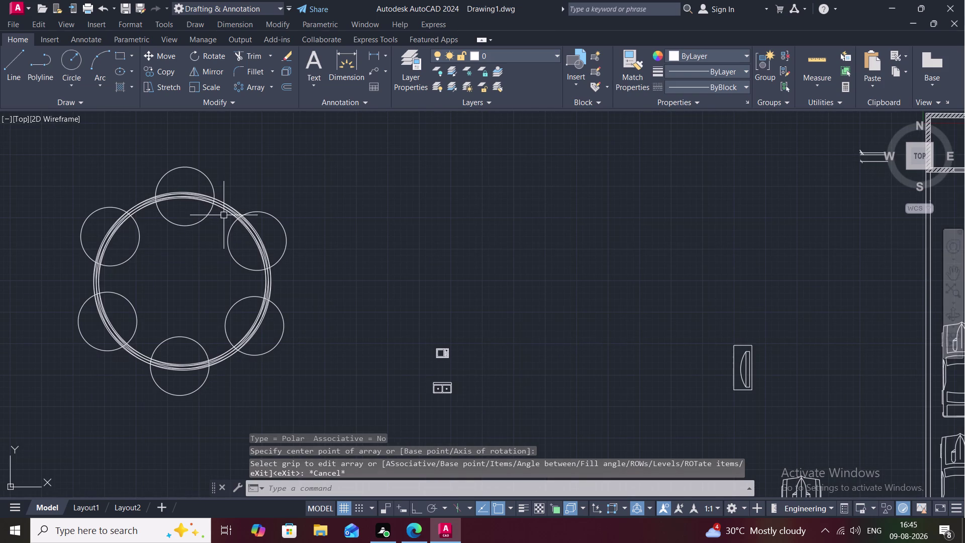
click(228, 212)
click(231, 211)
click(231, 210)
click(235, 211)
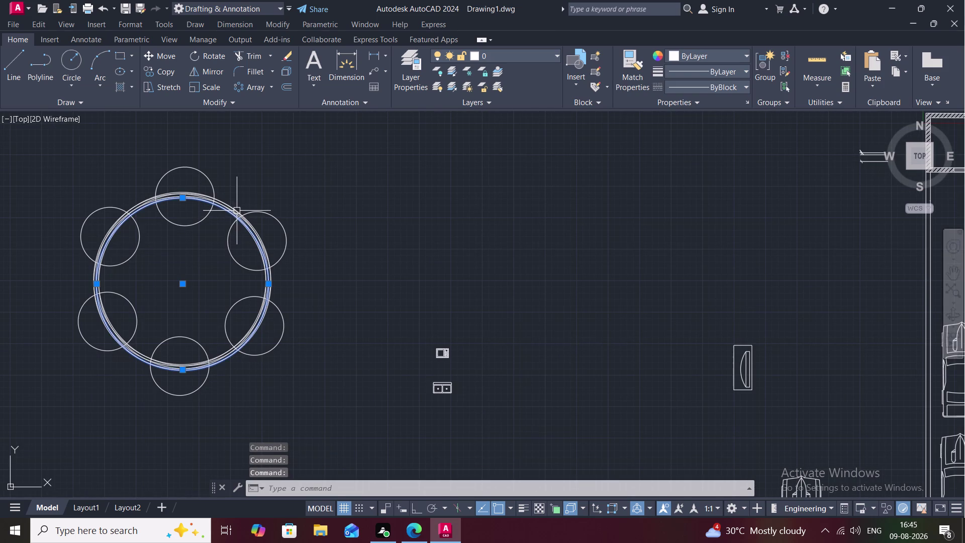
scroll(up, 3)
click(236, 228)
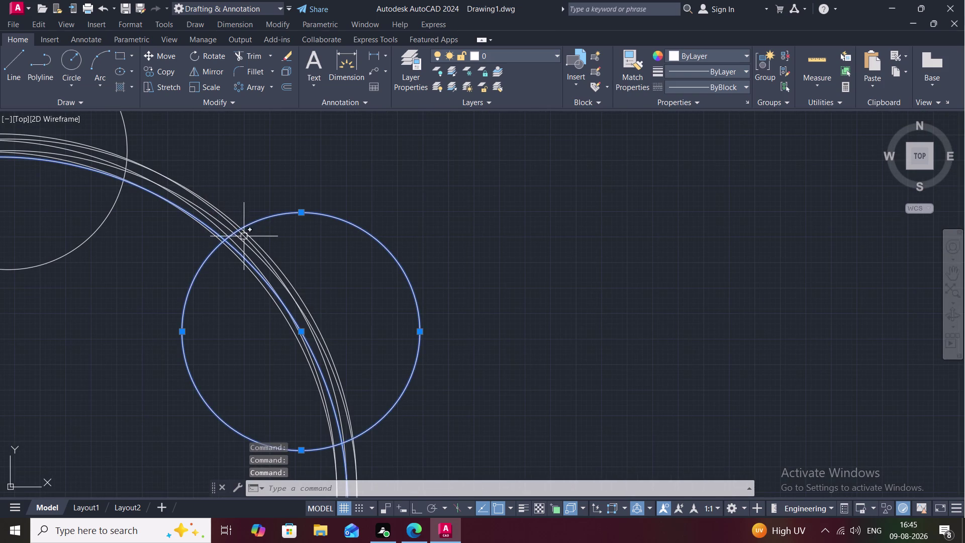
click(244, 236)
click(248, 241)
click(248, 248)
click(245, 255)
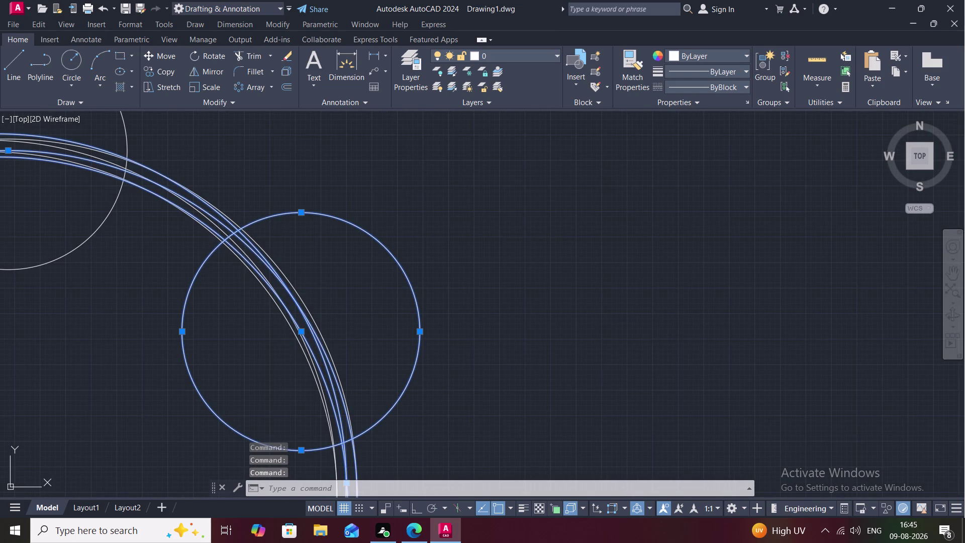
key(Delete)
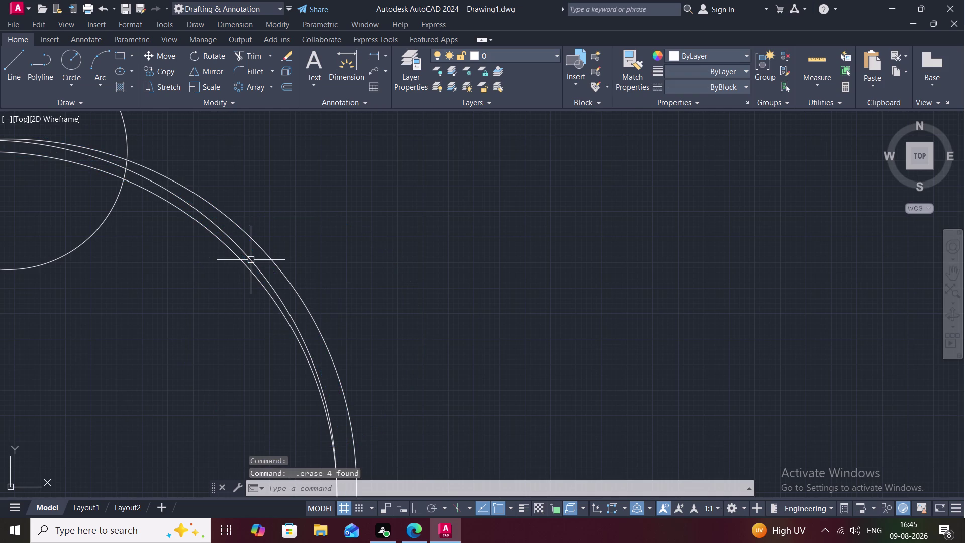
Delete the remaining ring circles and the leftover large circle.
click(256, 260)
click(254, 274)
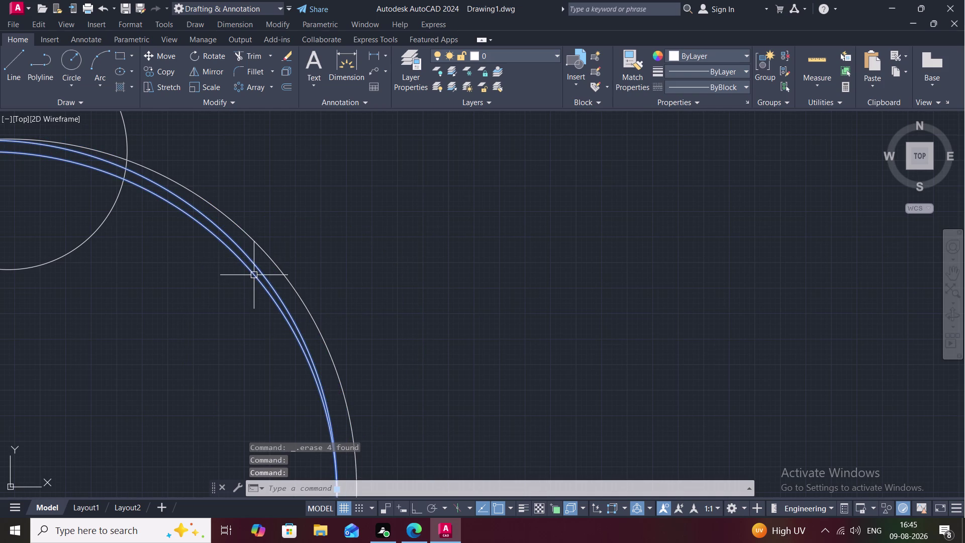
click(284, 272)
key(Delete)
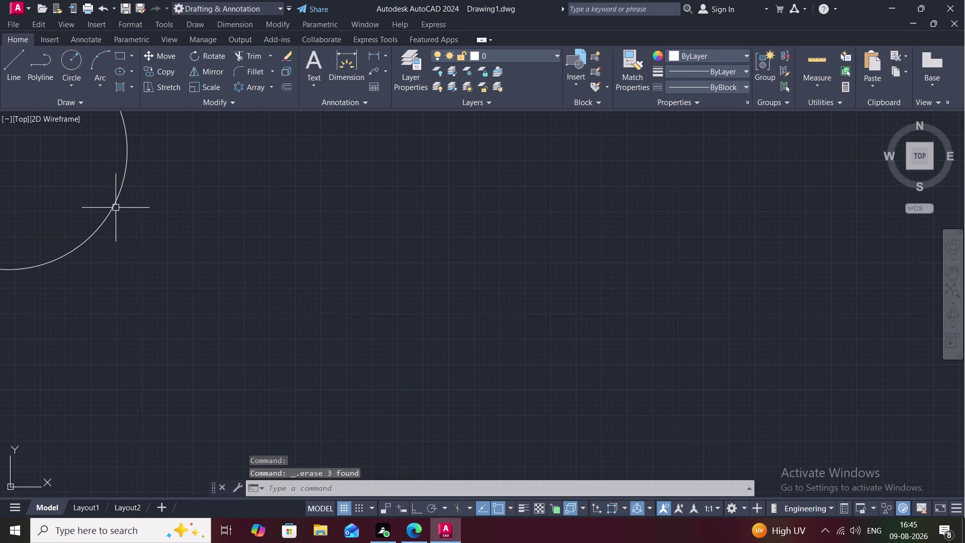
click(115, 206)
key(Delete)
Find and delete the three leftover circles, leaving a single circle.
scroll(down, 3)
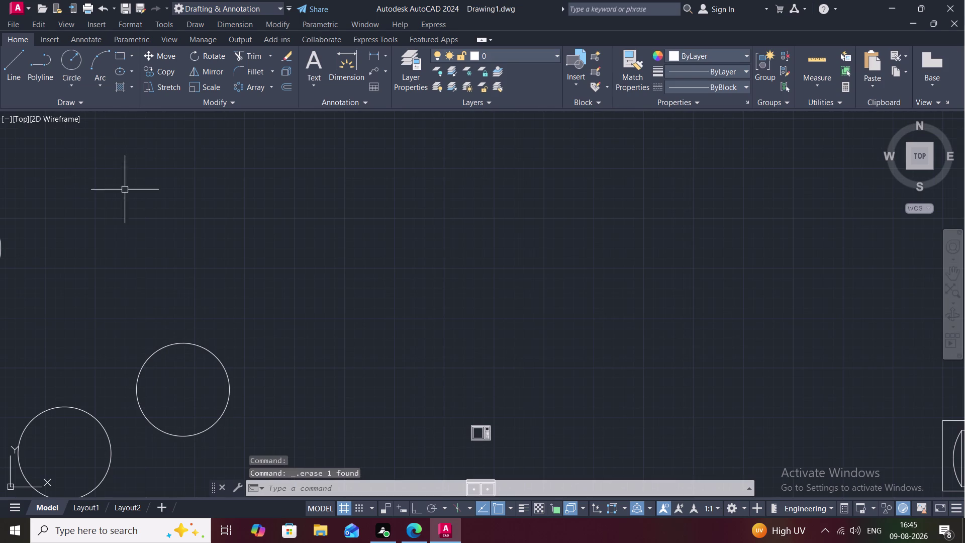
middle_drag(135, 254, 294, 138)
scroll(down, 3)
scroll(down, 3)
click(260, 223)
click(295, 203)
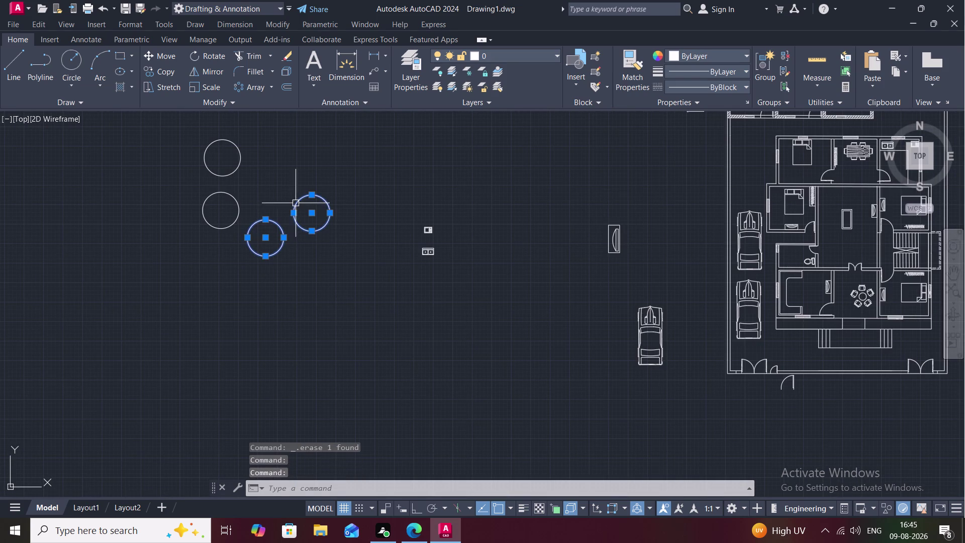
click(239, 204)
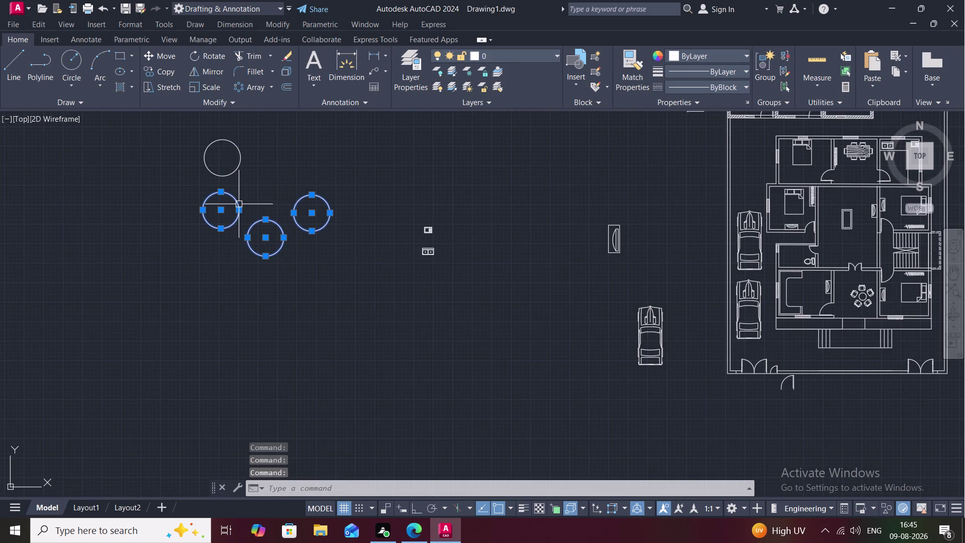
key(Delete)
middle_drag(229, 150, 261, 202)
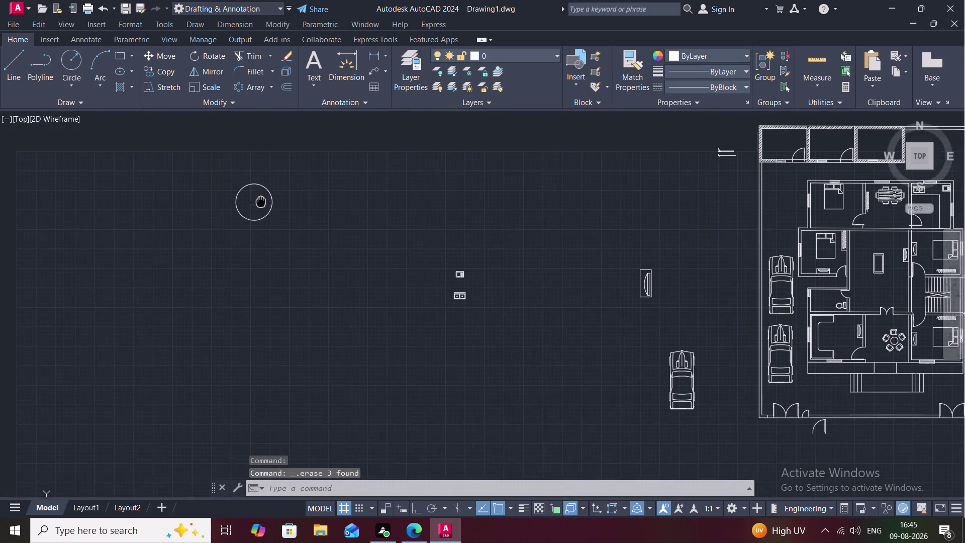
scroll(up, 3)
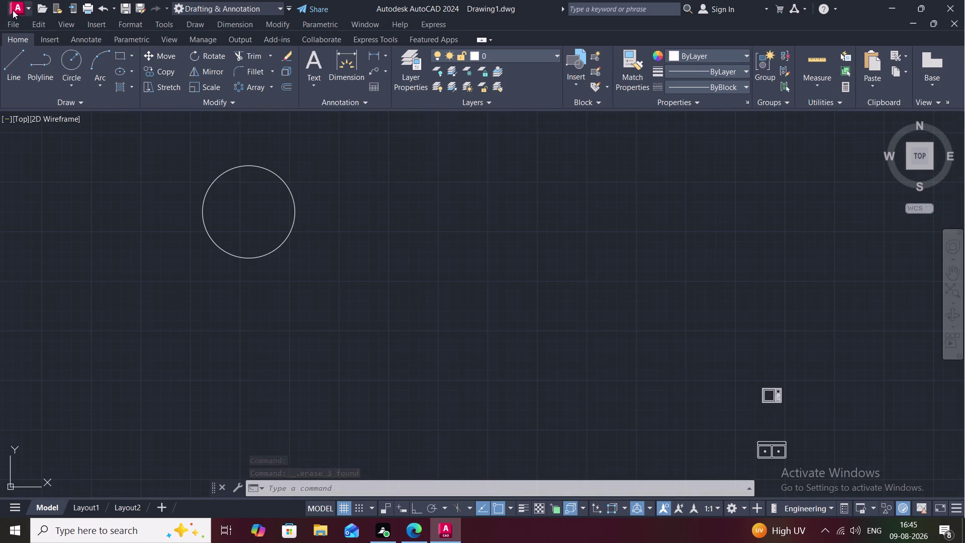
Draw a larger outer circle and a small inner circle snapped to the existing centre.
click(8, 58)
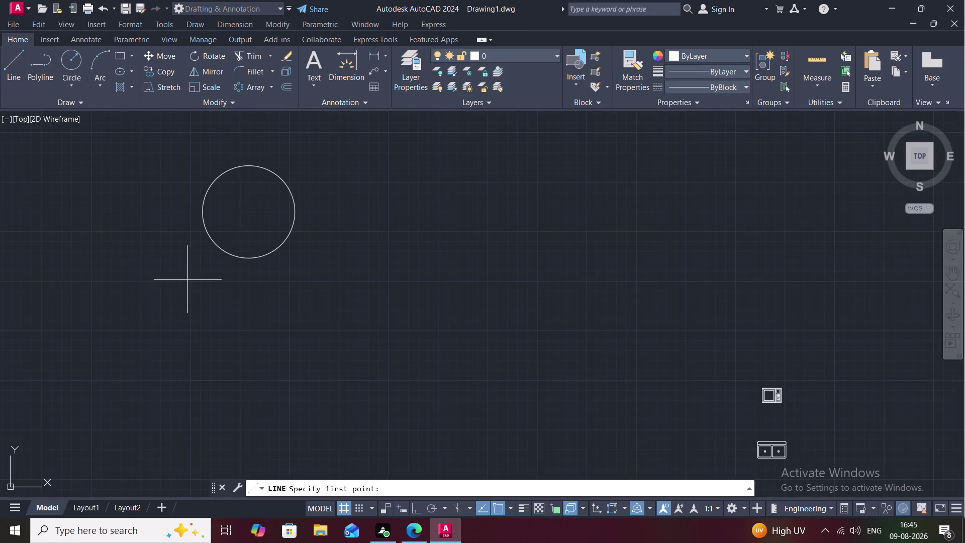
click(67, 58)
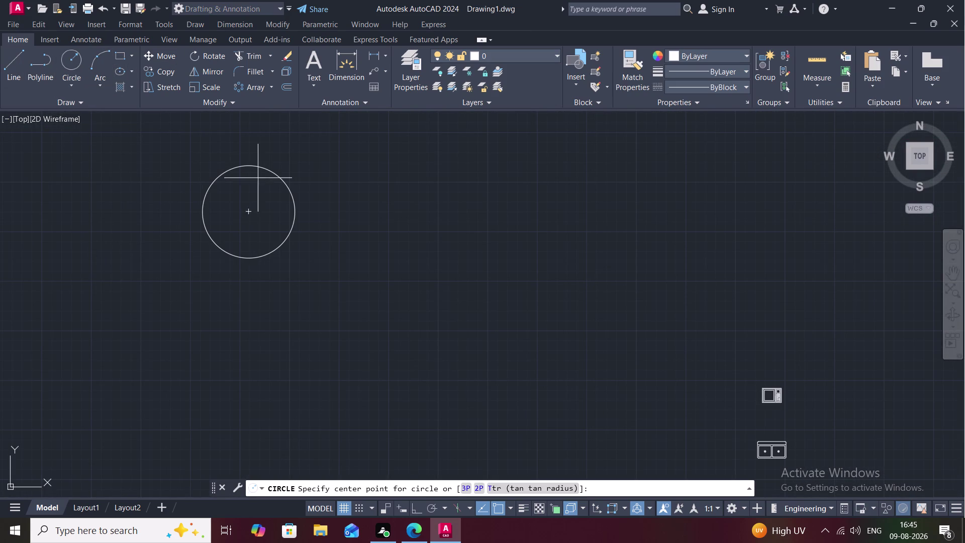
click(247, 212)
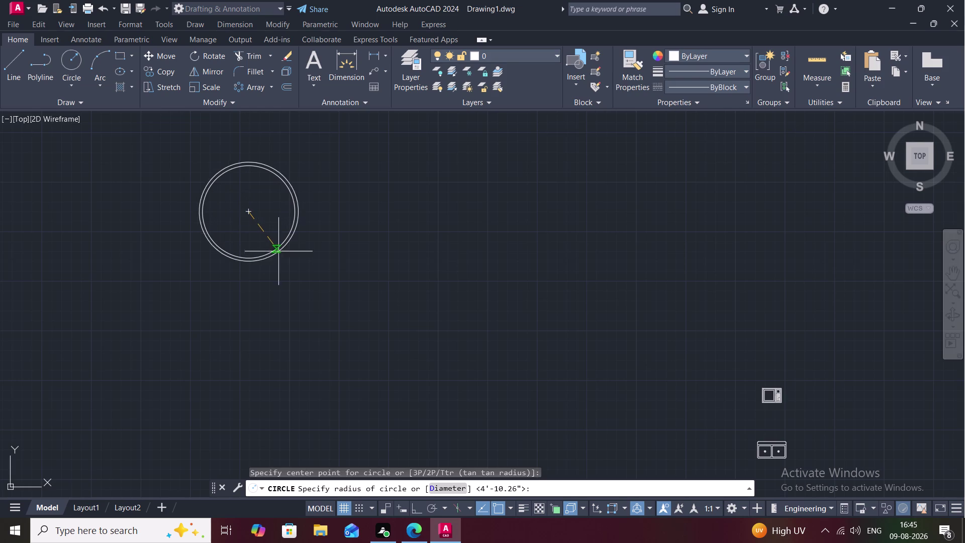
click(285, 259)
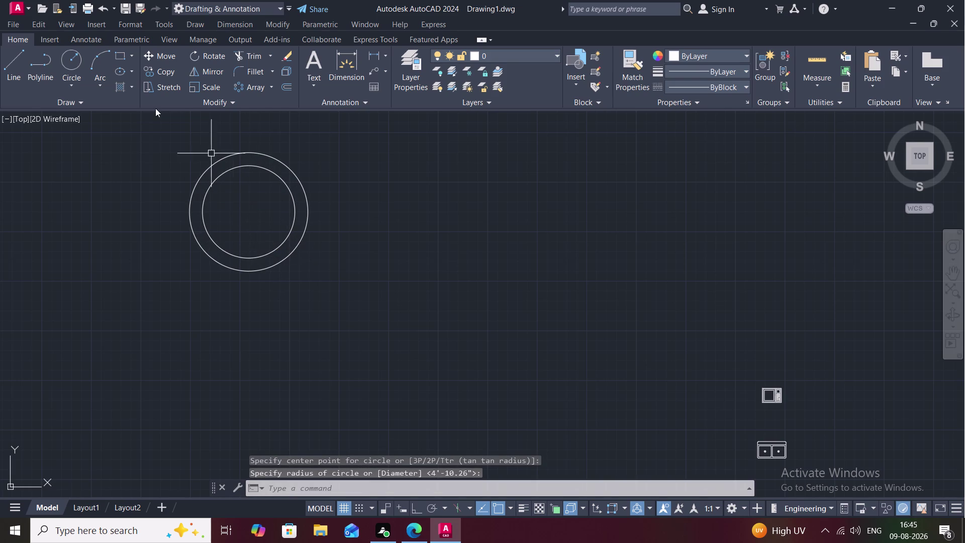
click(75, 56)
click(248, 214)
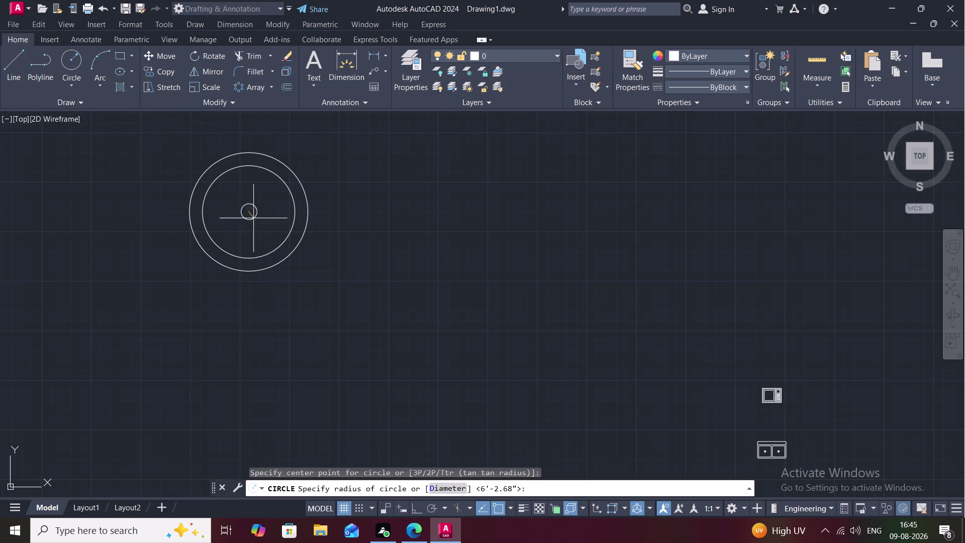
click(259, 226)
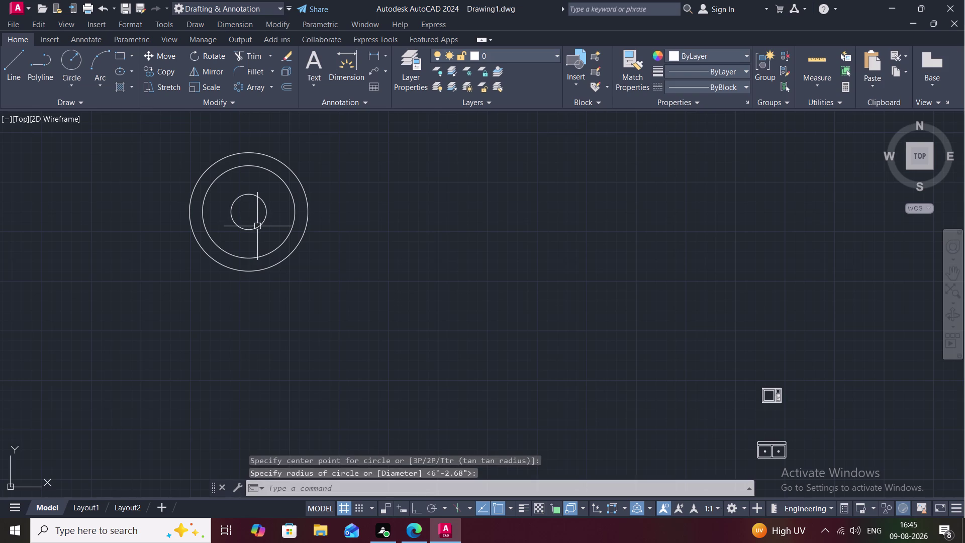
middle_drag(235, 245, 381, 269)
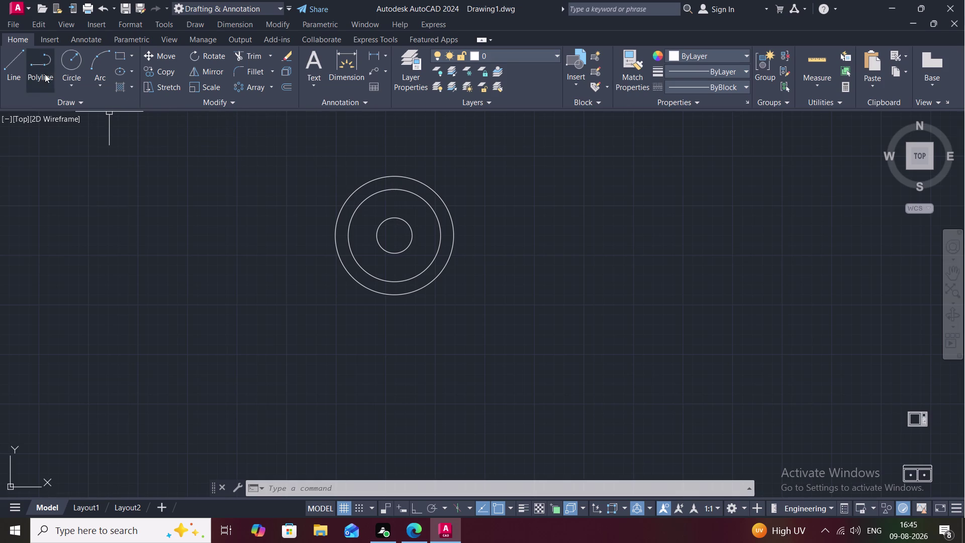
click(71, 61)
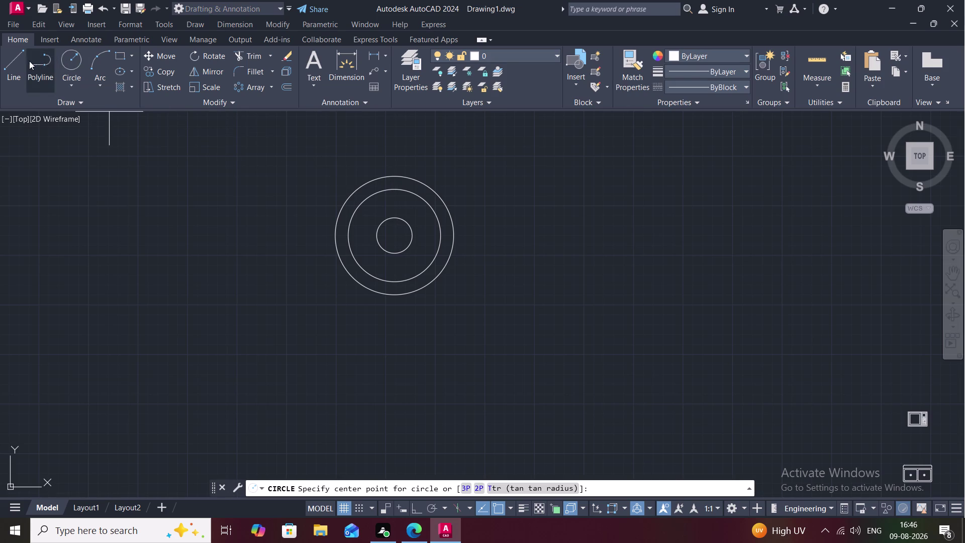
Draw a vertical line from the inner circle's top up to the outer circle.
click(16, 61)
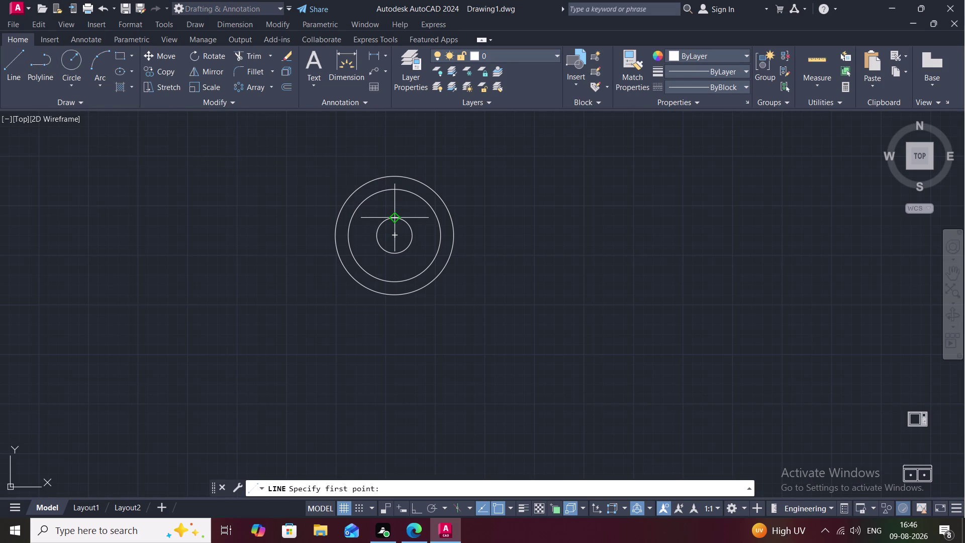
click(397, 217)
click(397, 176)
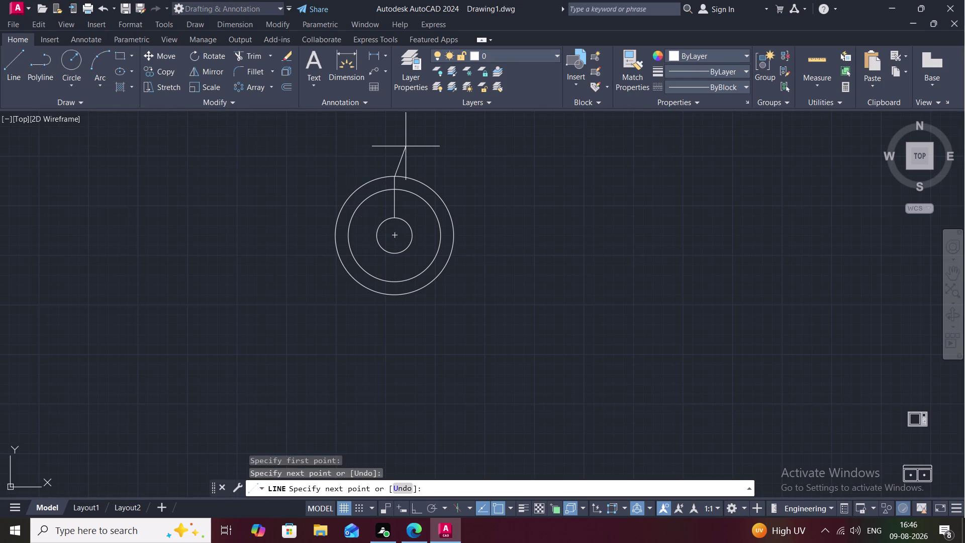
key(Escape)
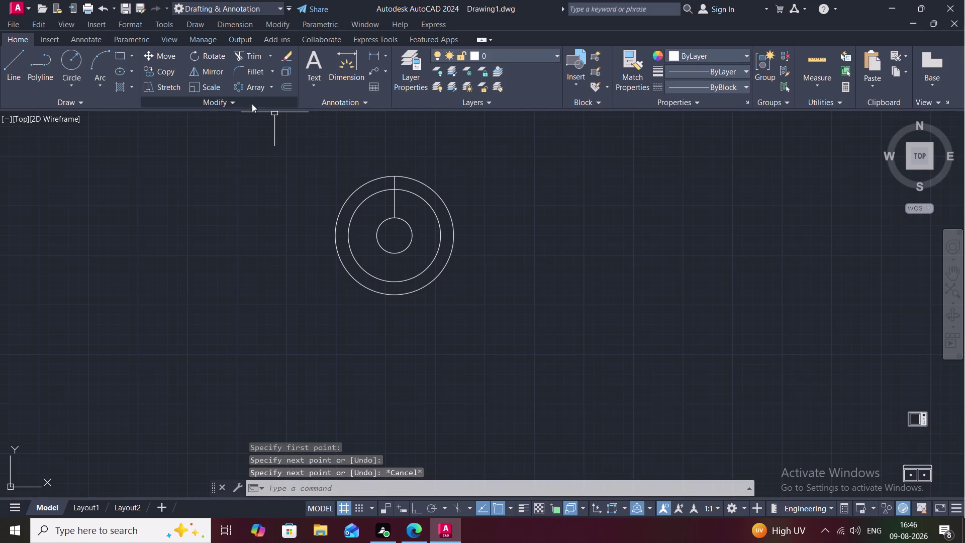
Start a polar array and a trim on the middle circle, cancelling both.
click(257, 87)
click(257, 87)
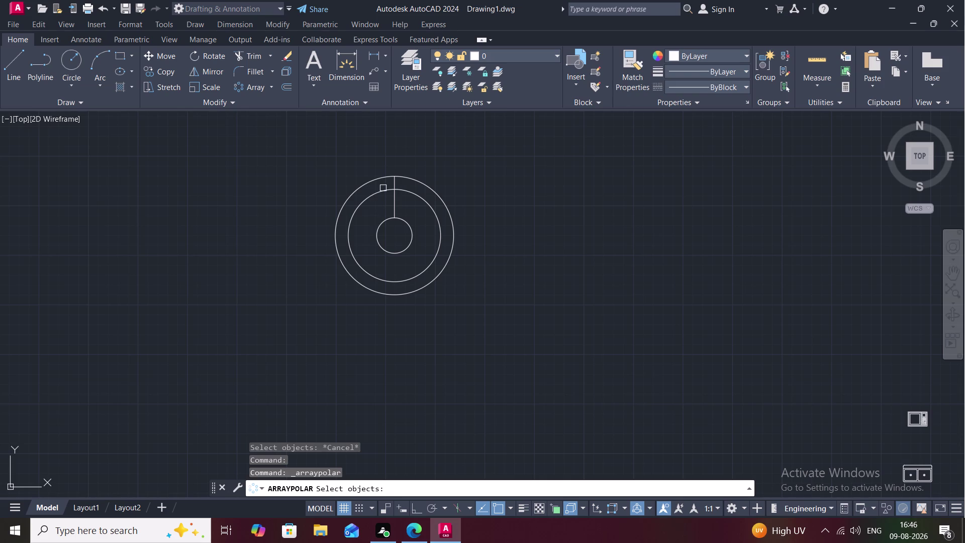
key(Escape)
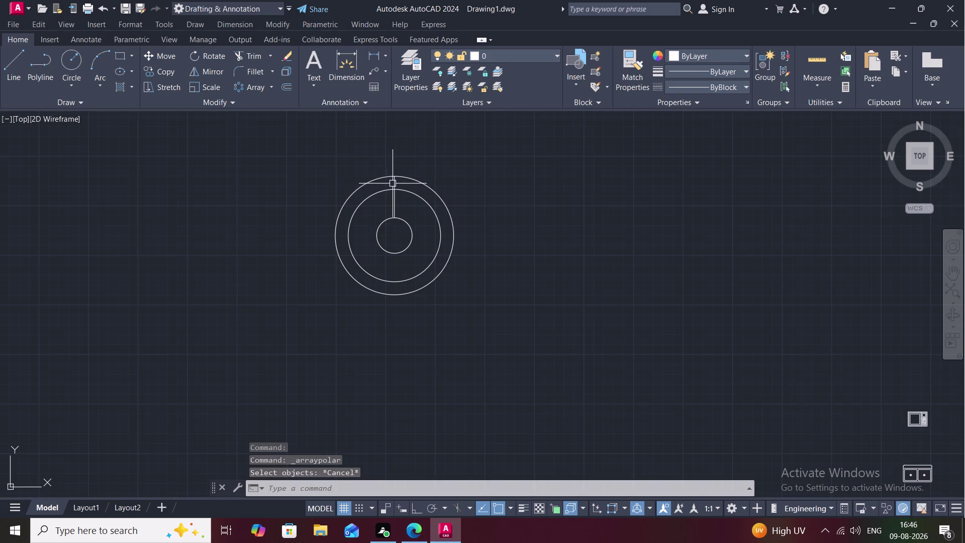
scroll(up, 3)
key(t)
key(r)
key(space)
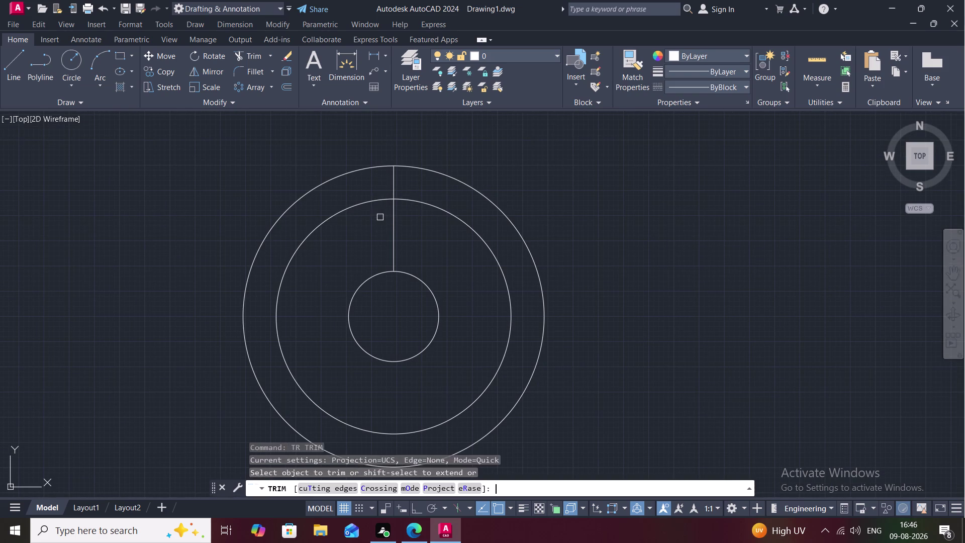
click(393, 183)
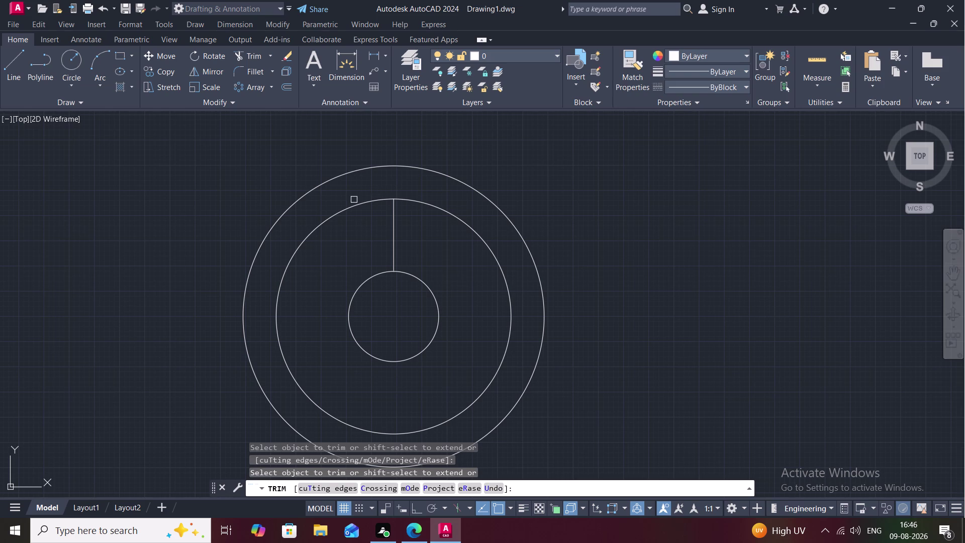
key(Escape)
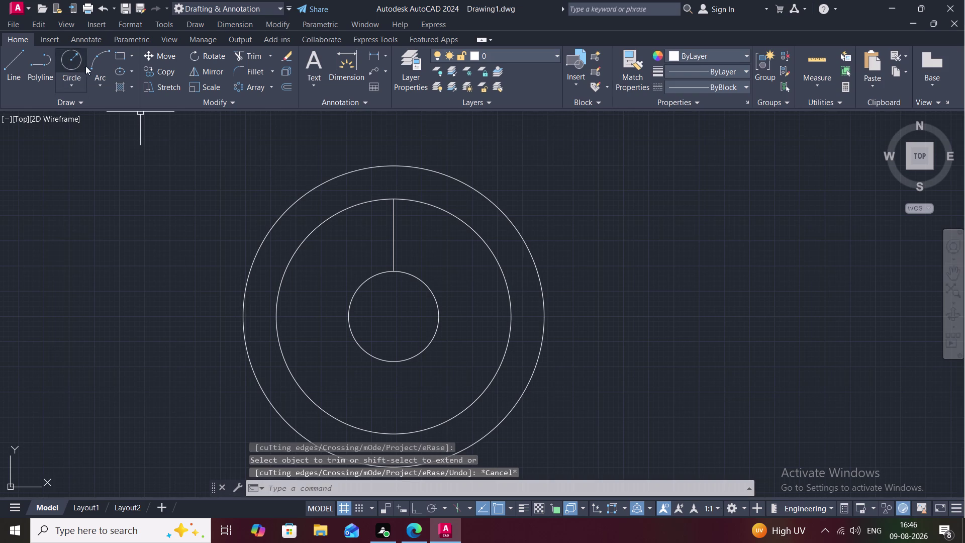
Draw a Start-End-Direction arc from the middle circle to the vertical line.
click(93, 65)
click(95, 79)
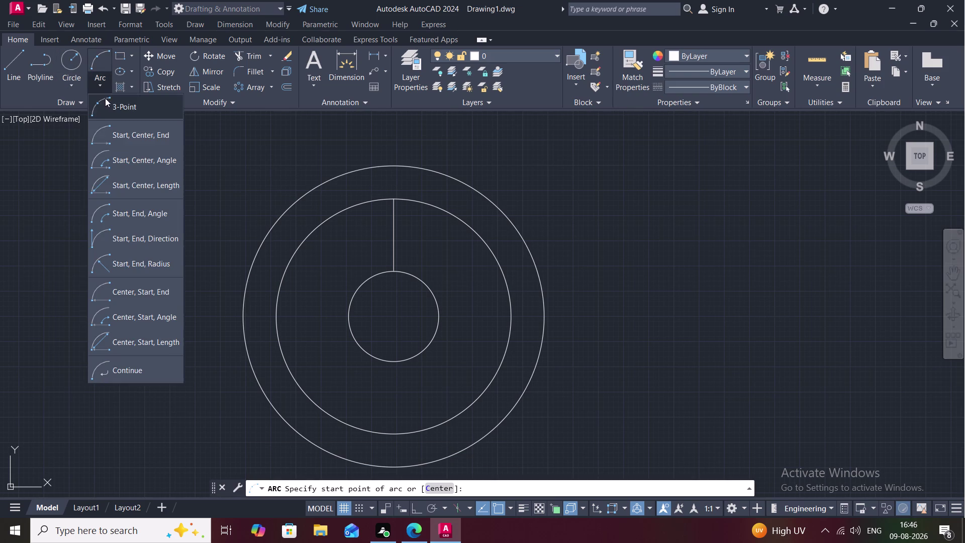
click(138, 237)
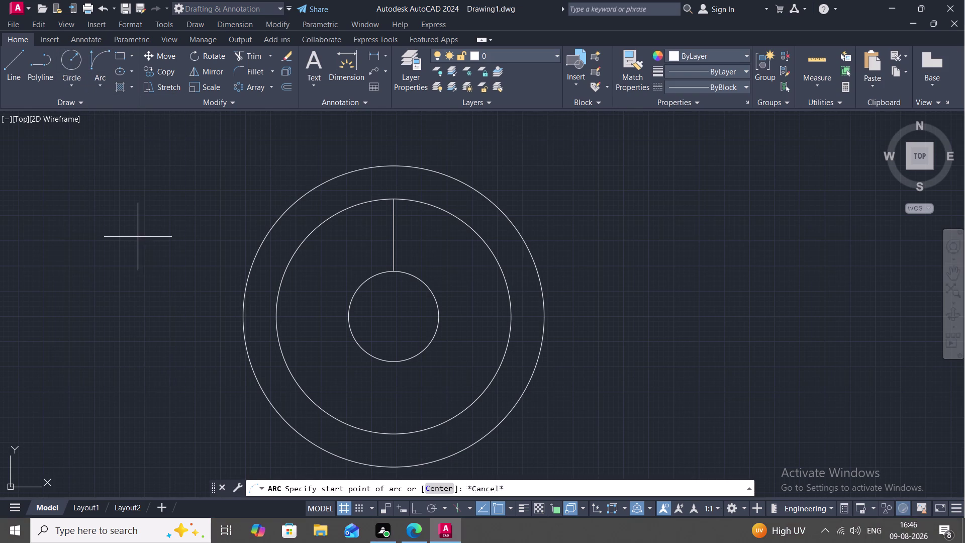
click(396, 271)
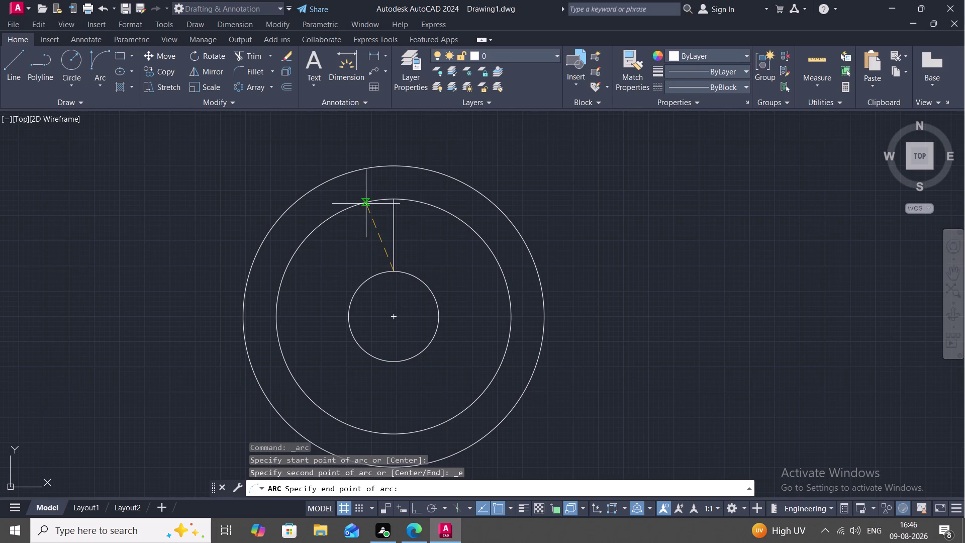
click(365, 203)
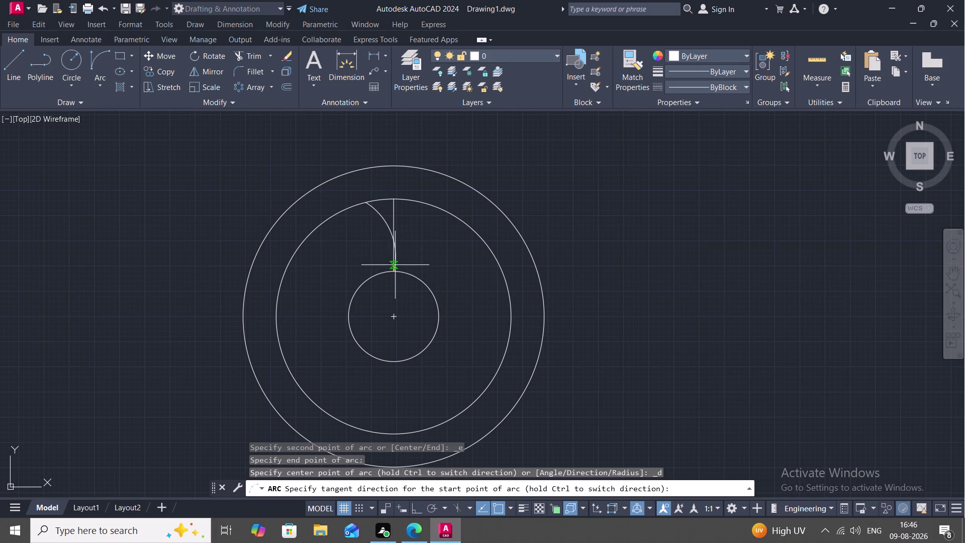
click(424, 262)
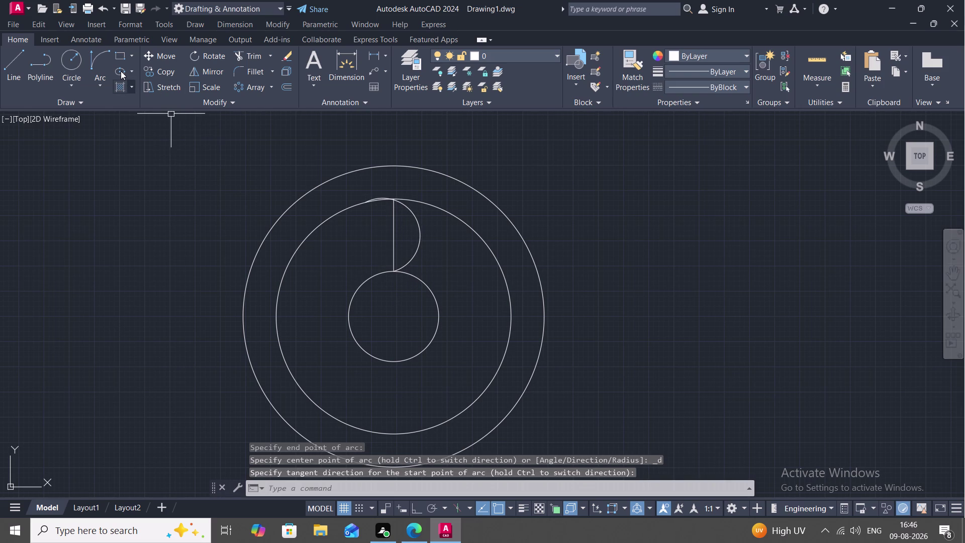
Draw a second arc along the vertical line and erase the unwanted arc.
click(100, 71)
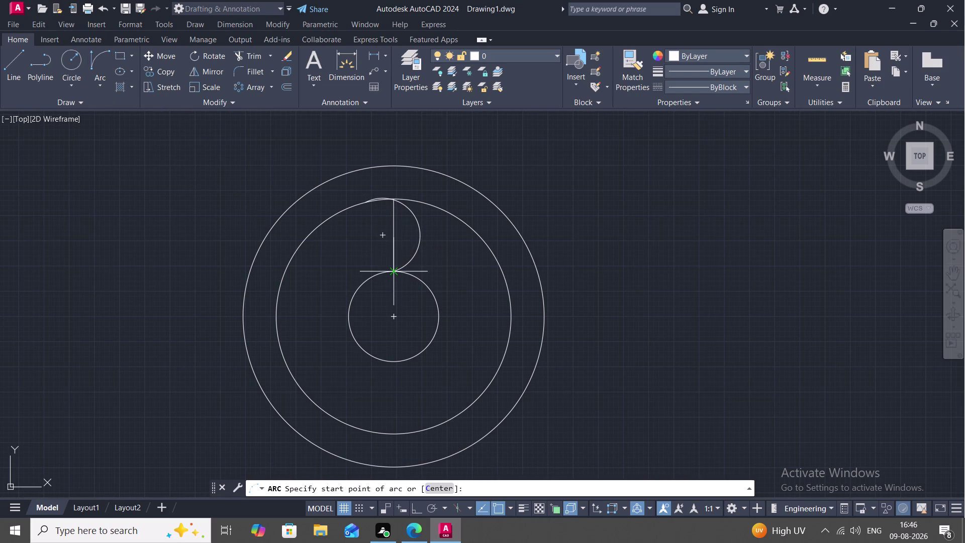
click(393, 270)
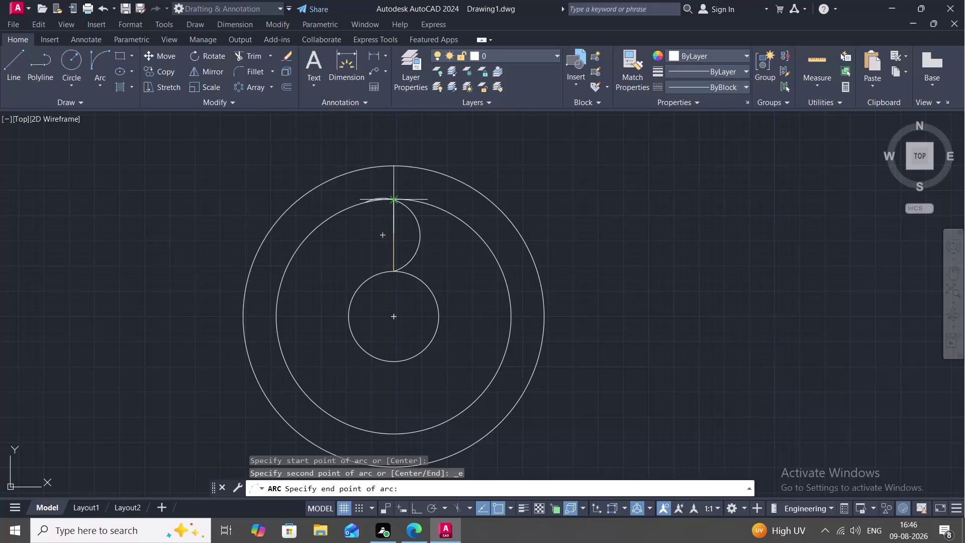
click(393, 200)
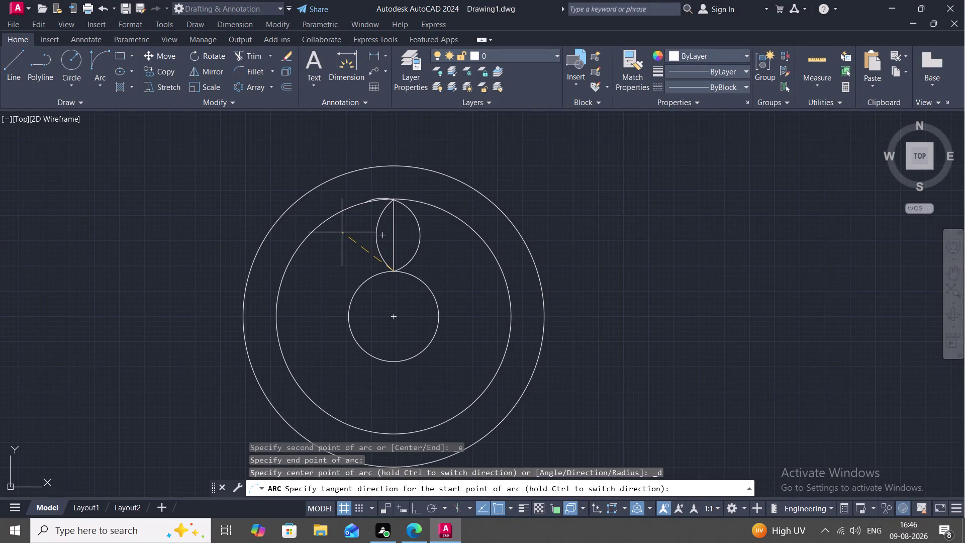
click(341, 232)
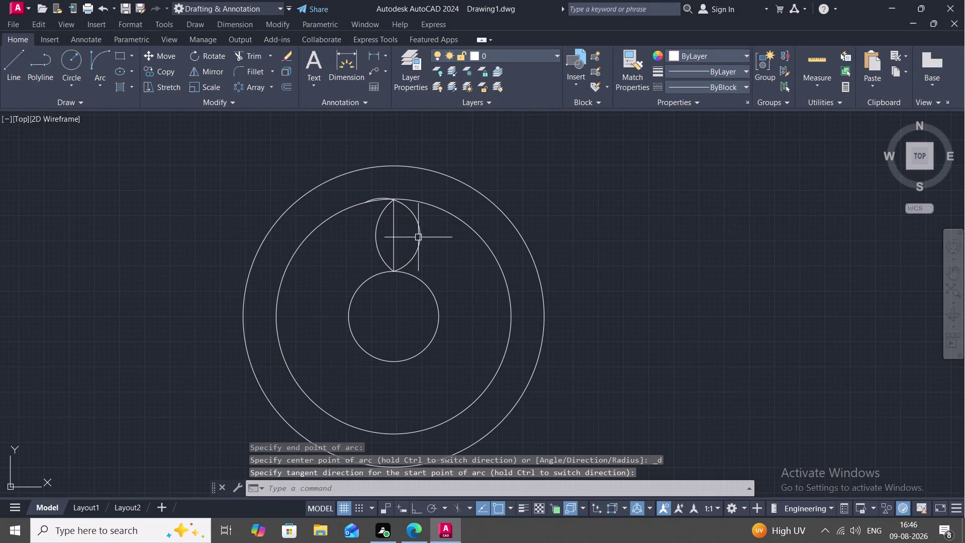
click(418, 237)
key(Delete)
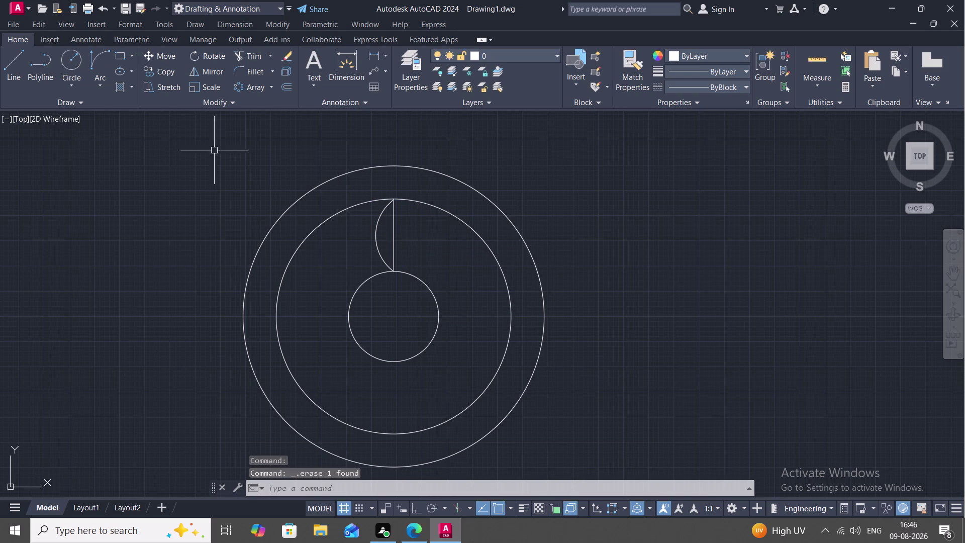
Draw a three-point arc from the line's ends sweeping out to the left.
click(100, 74)
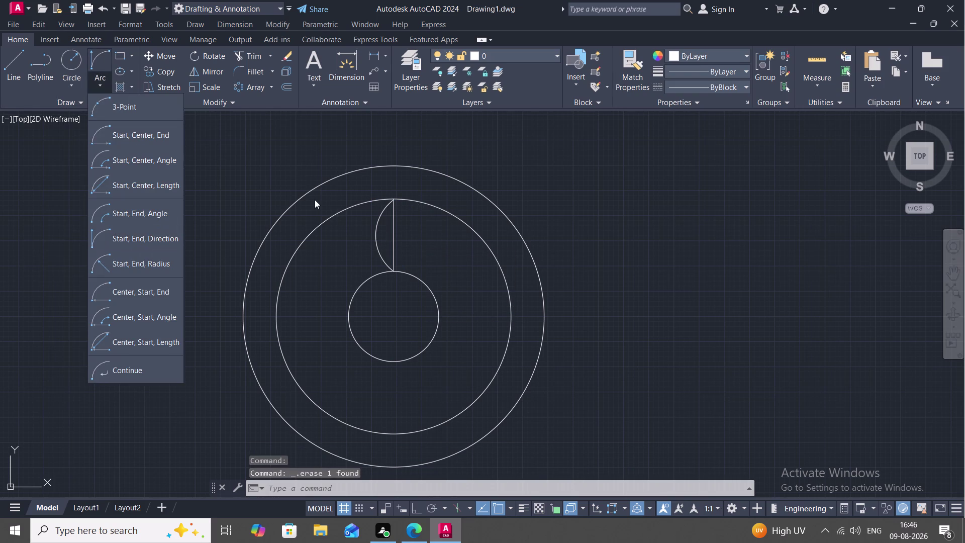
click(110, 102)
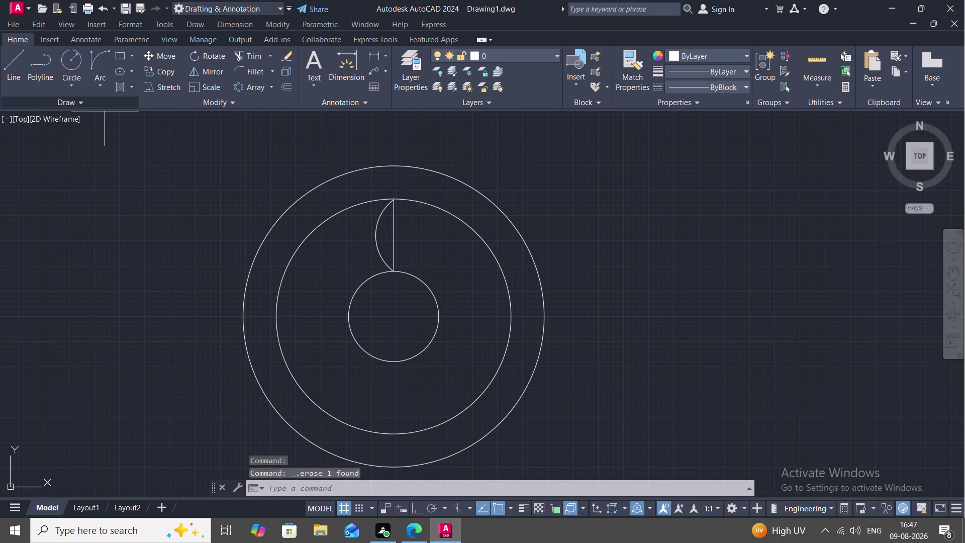
click(396, 196)
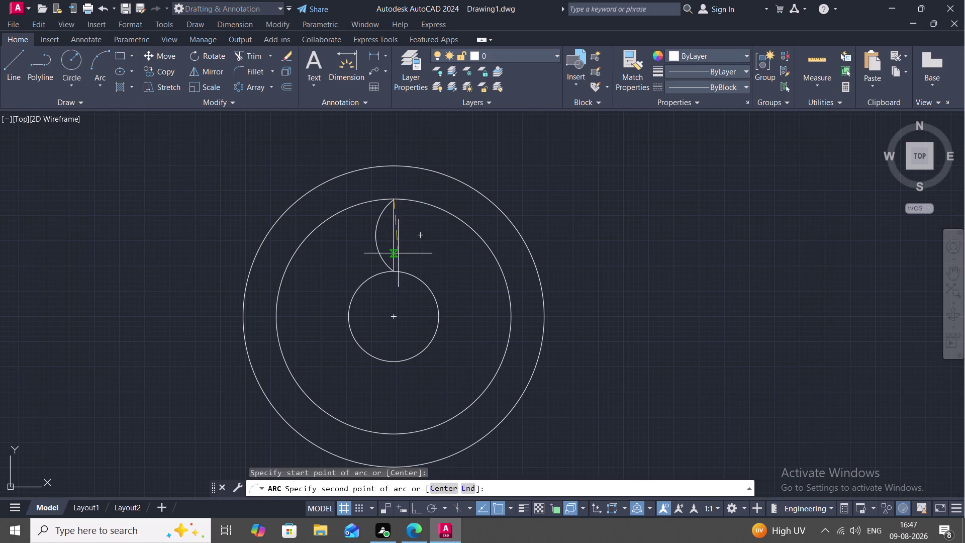
click(393, 269)
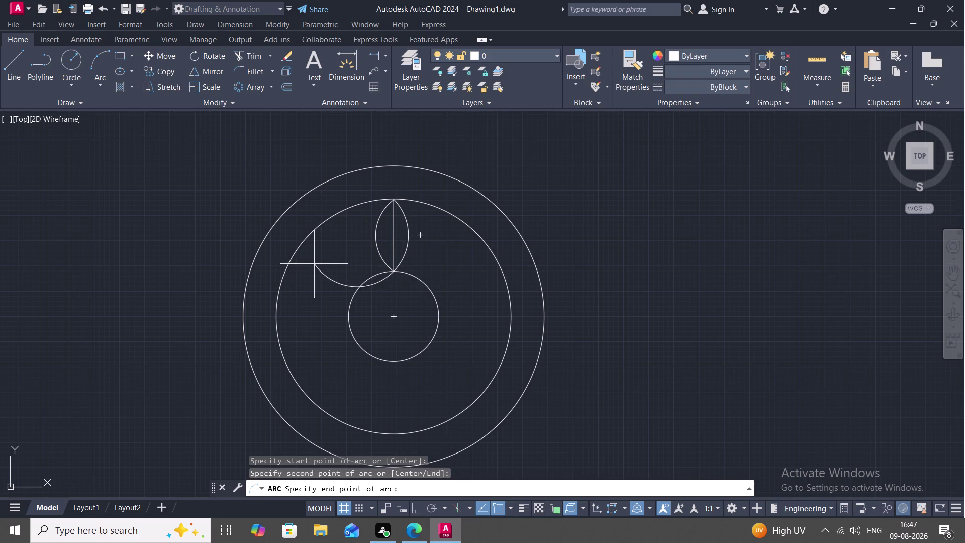
click(323, 266)
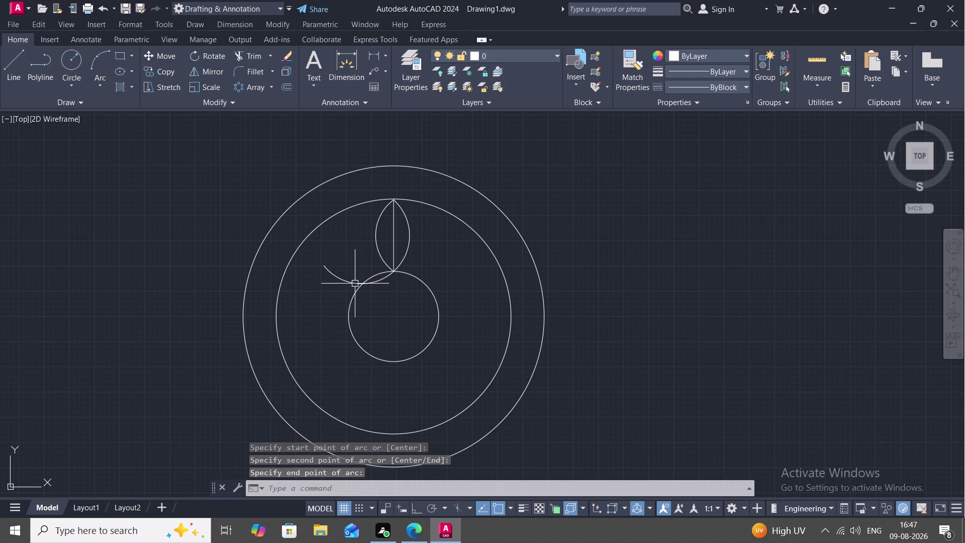
key(t)
key(r)
key(space)
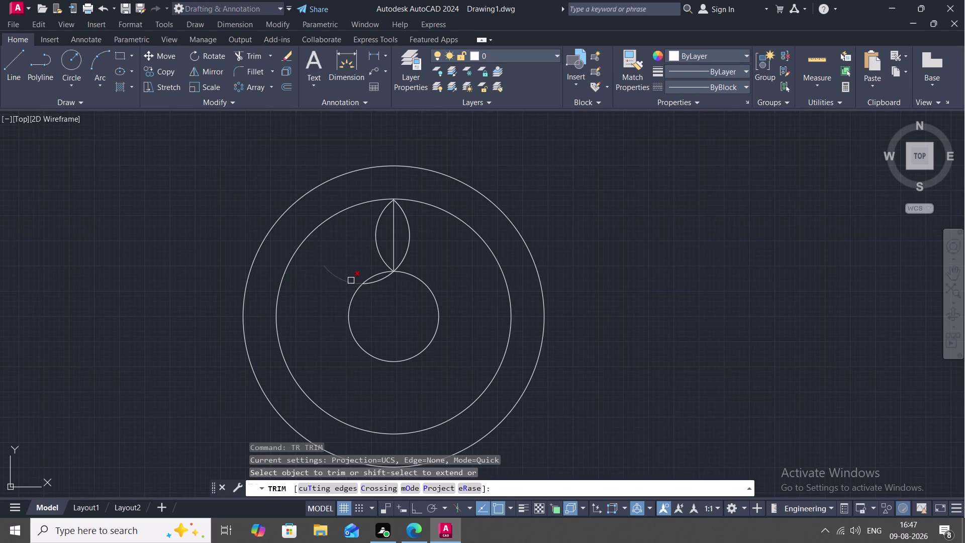
Trim away the leftover swirl arc with TR, then cancel the trim.
click(351, 280)
click(378, 282)
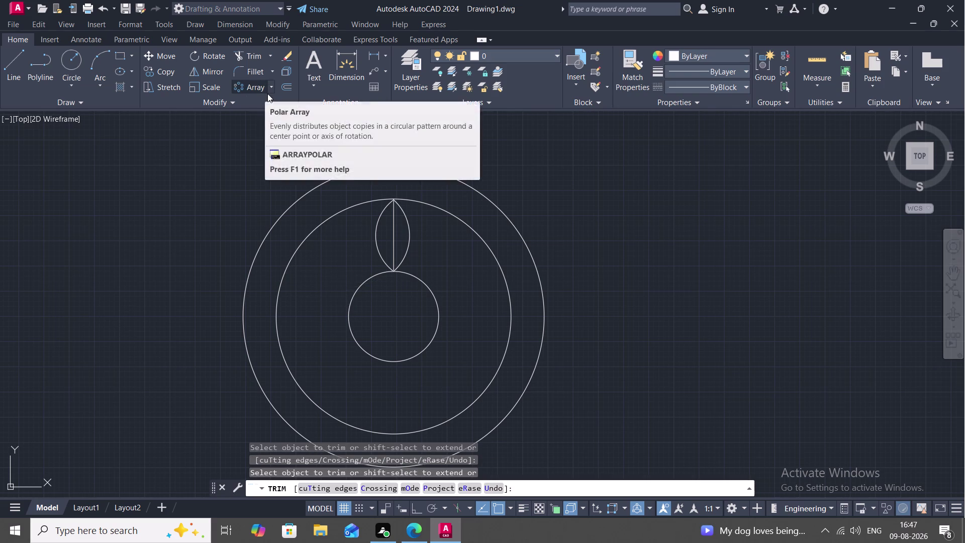
key(t)
key(r)
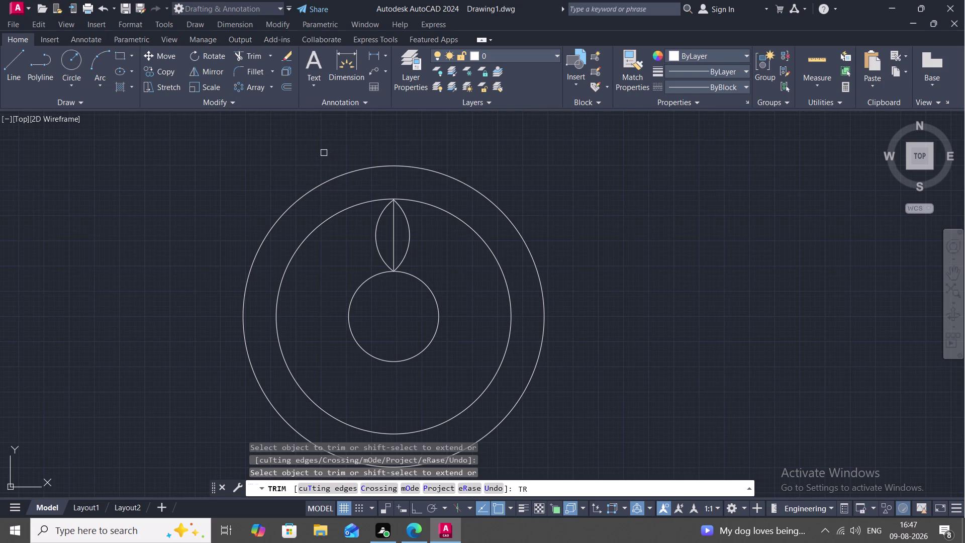
click(393, 225)
click(395, 222)
key(Escape)
key(Escape)
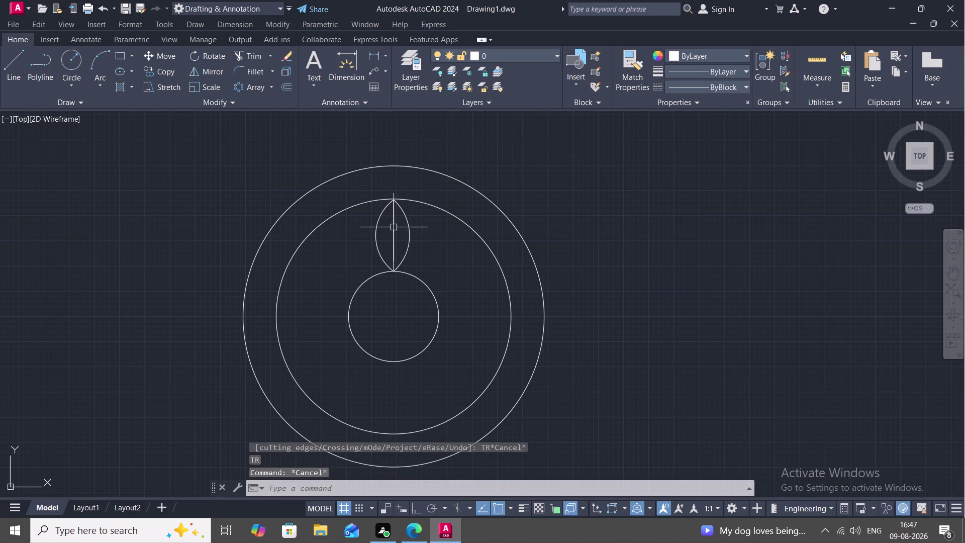
Erase the vertical guide line.
click(393, 235)
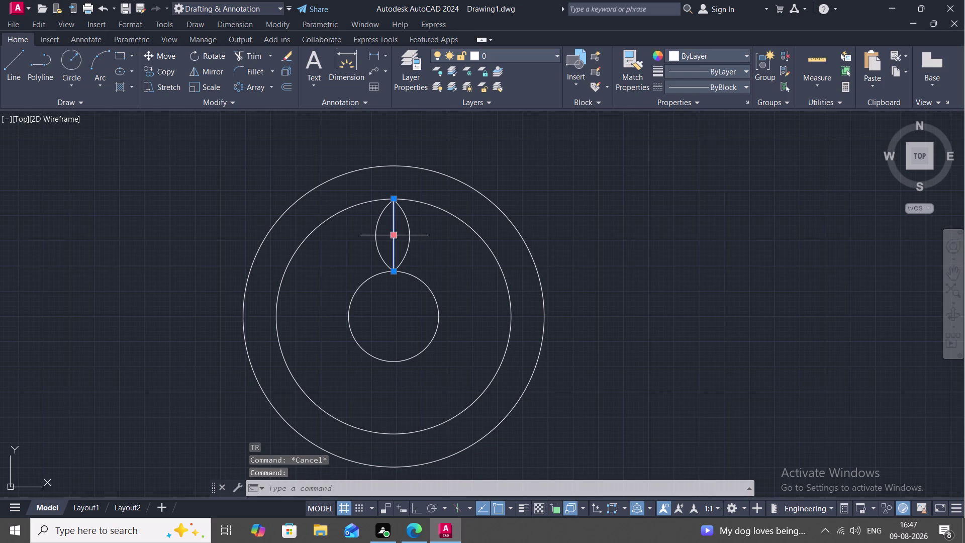
key(Delete)
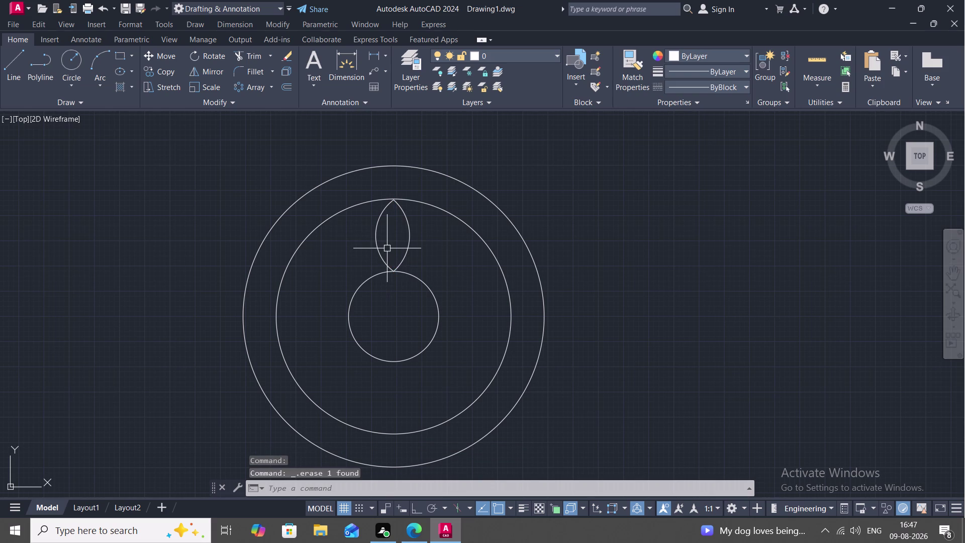
click(261, 85)
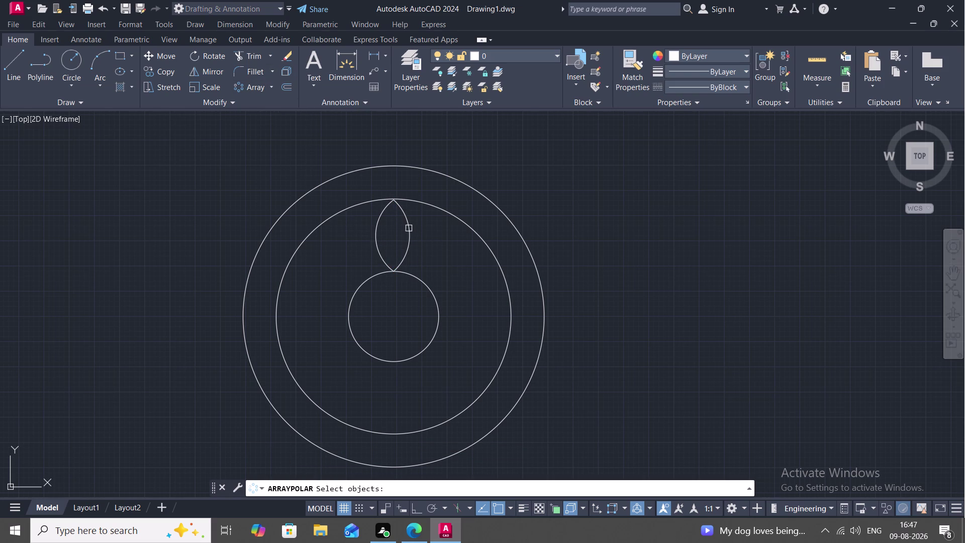
Select both lens arcs and centre the polar array on the inner circle.
click(410, 229)
click(381, 241)
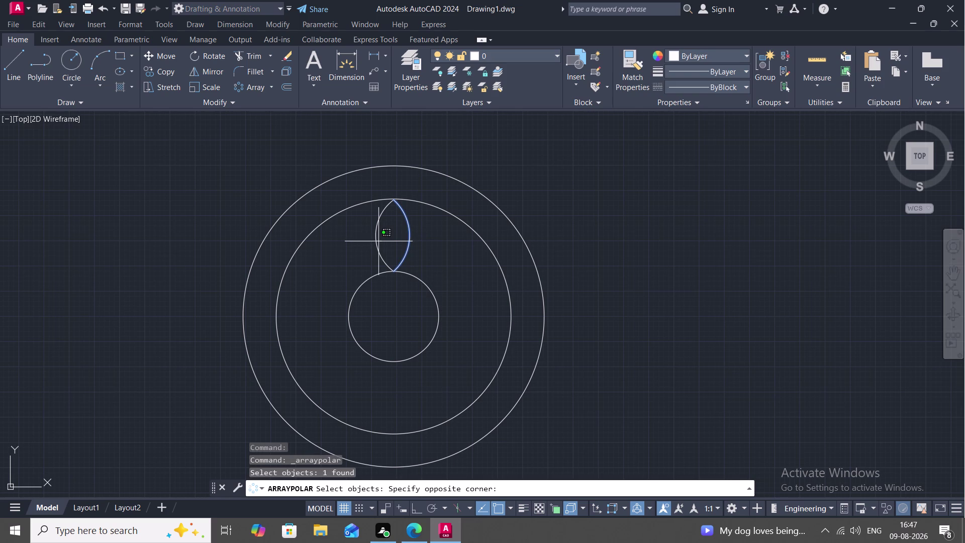
key(Escape)
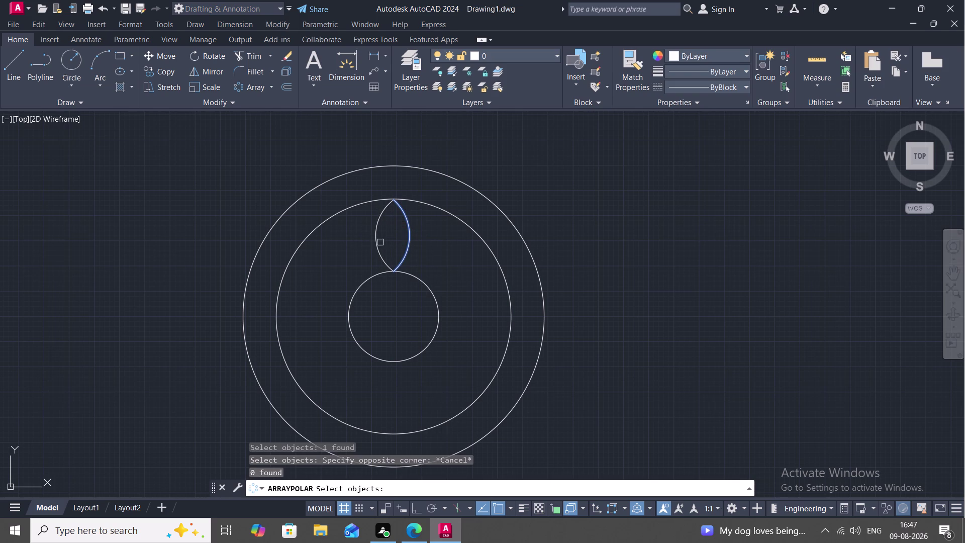
click(377, 242)
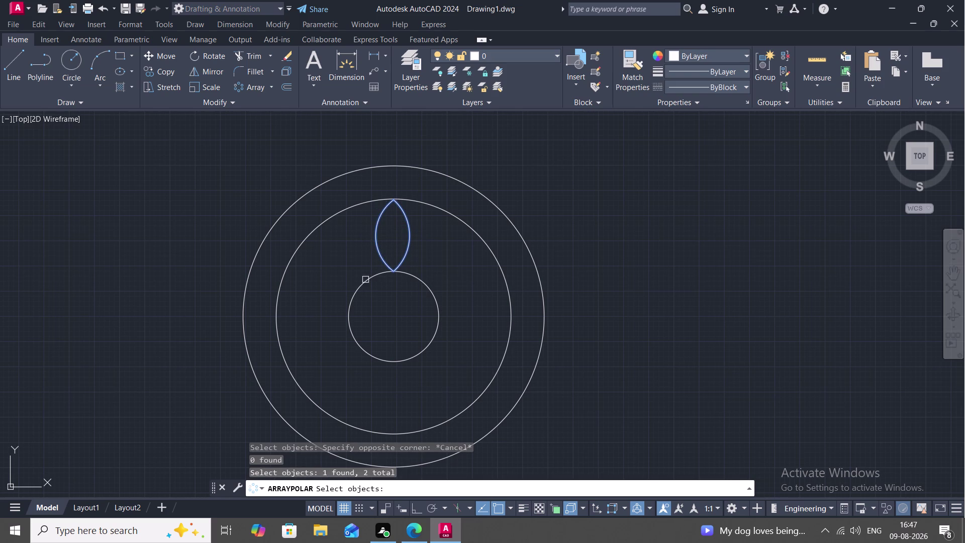
right_click(367, 281)
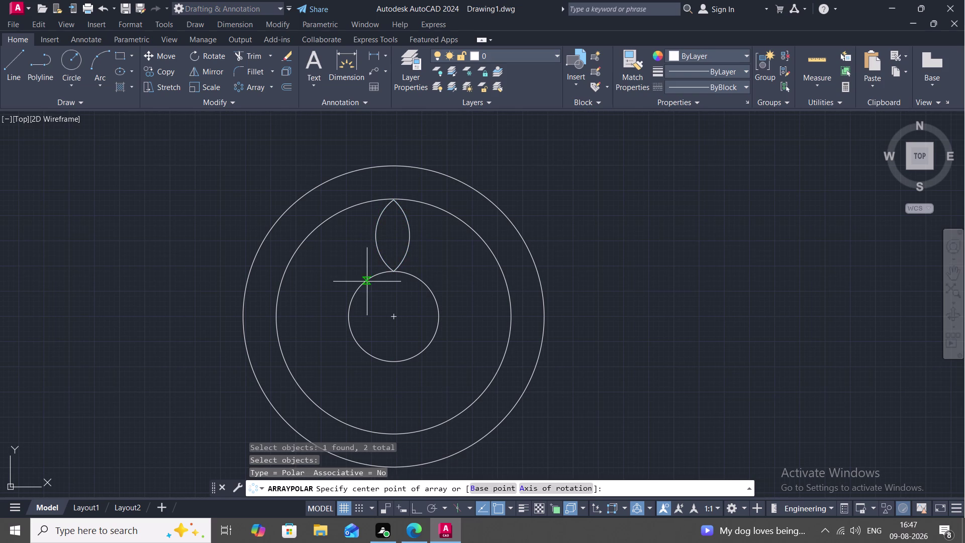
click(392, 319)
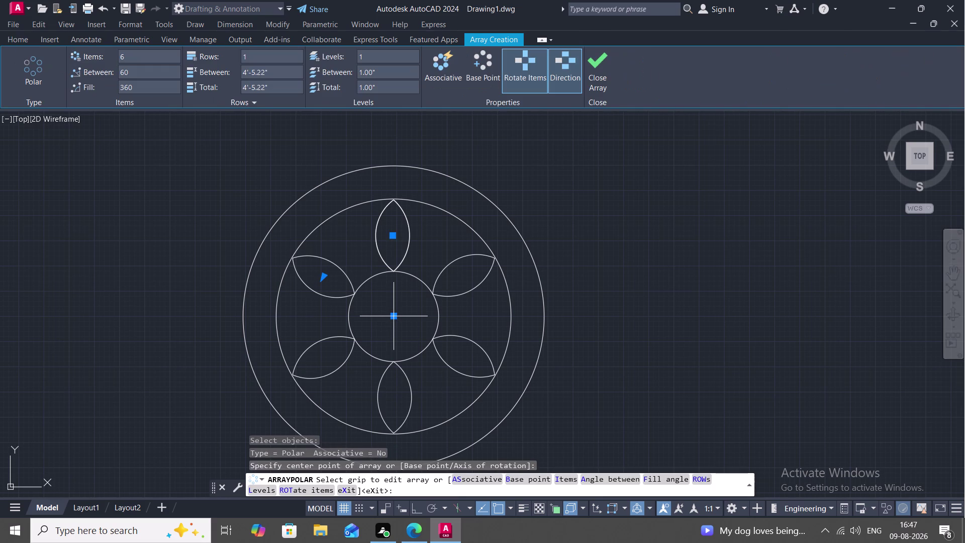
Set the array to 30 items and finish the rosette.
click(136, 57)
key(BackSpace)
key(3)
key(0)
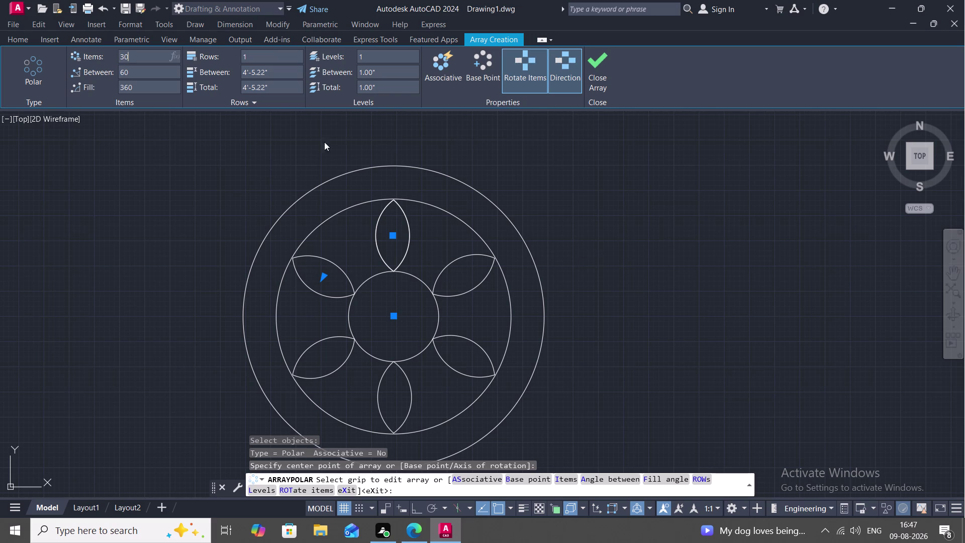
right_click(360, 142)
click(390, 146)
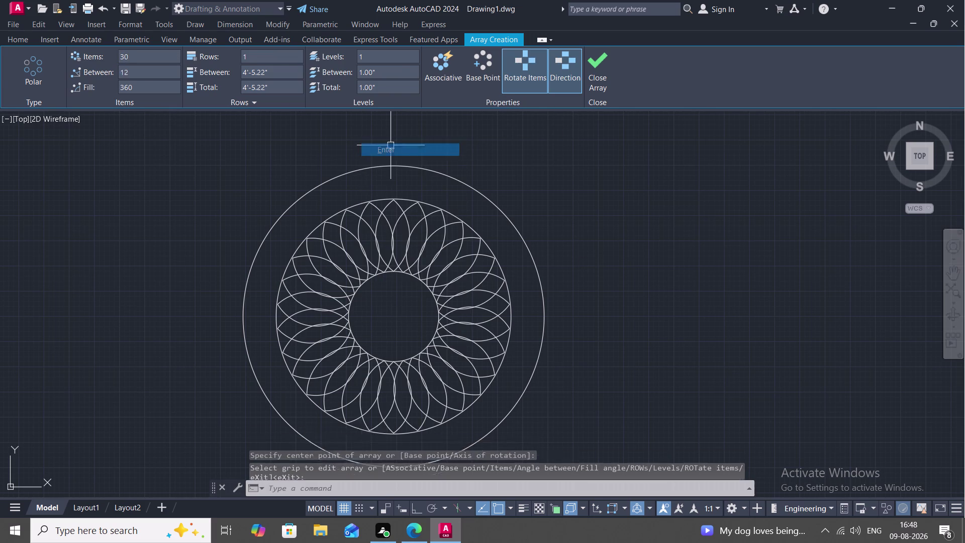
middle_drag(422, 291, 479, 257)
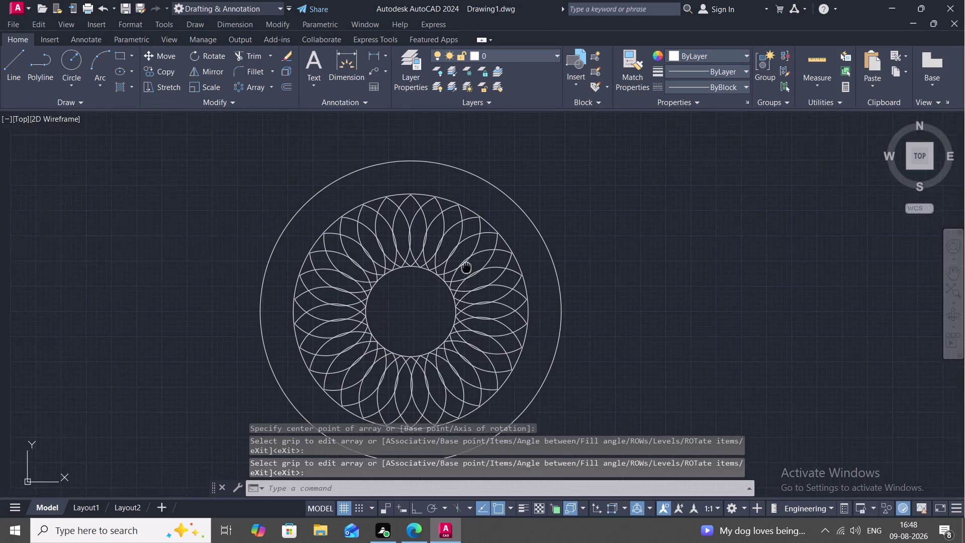
Zoom out and erase the large outer circle.
middle_drag(479, 257, 487, 253)
scroll(down, 3)
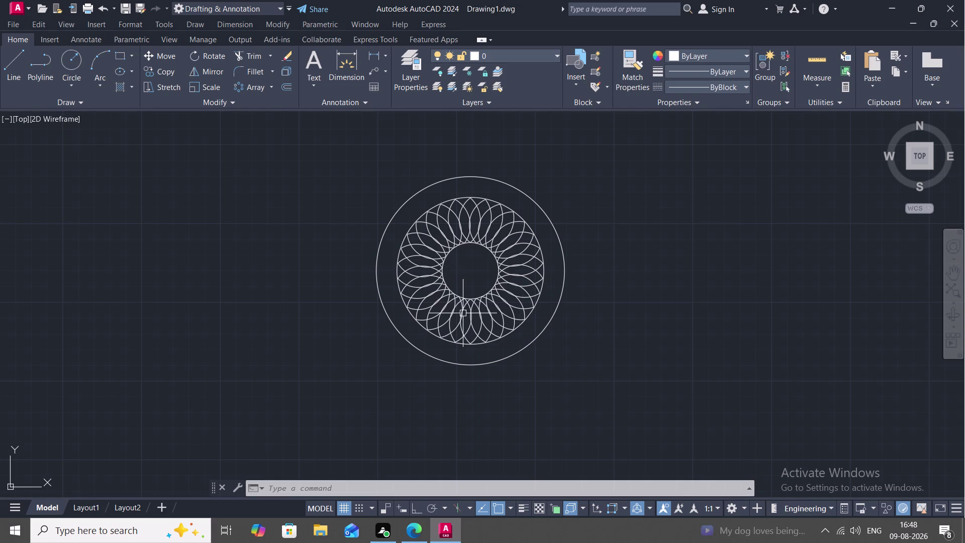
scroll(up, 3)
scroll(down, 3)
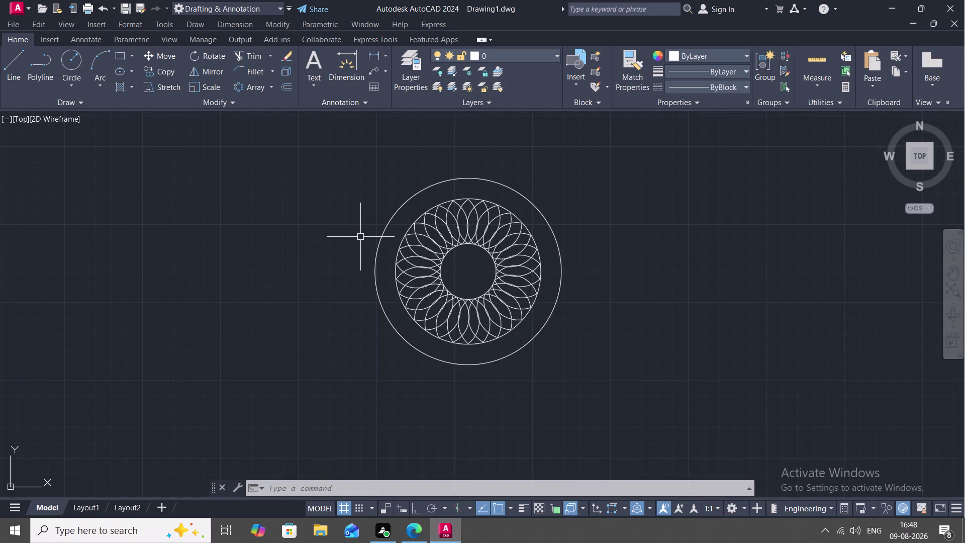
click(375, 255)
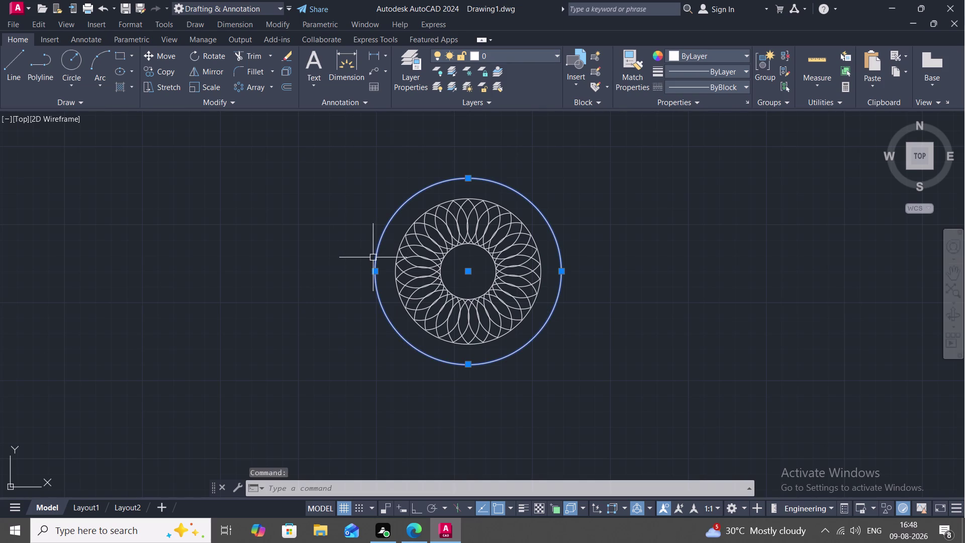
key(Delete)
Window-select the whole rosette and start copying it with CO.
drag(384, 161, 434, 155)
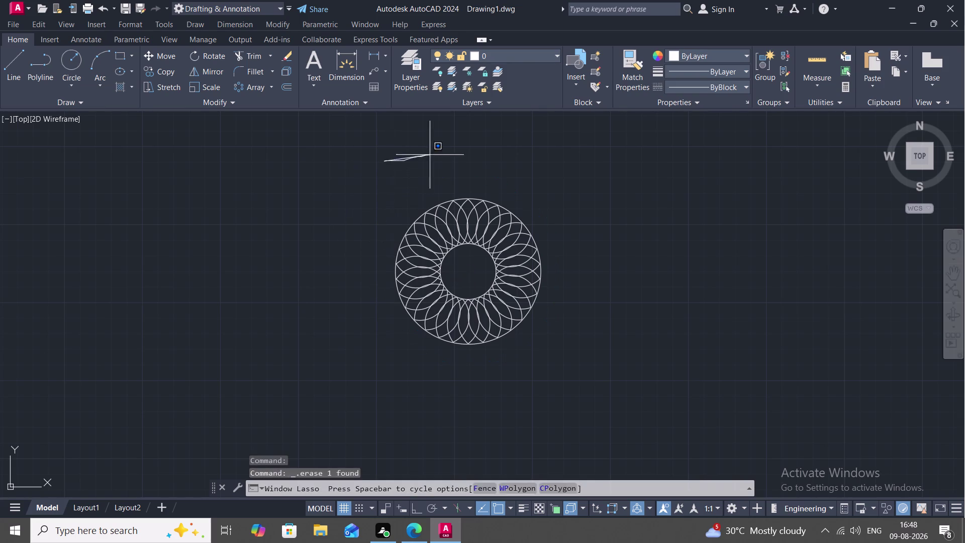
drag(433, 155, 327, 291)
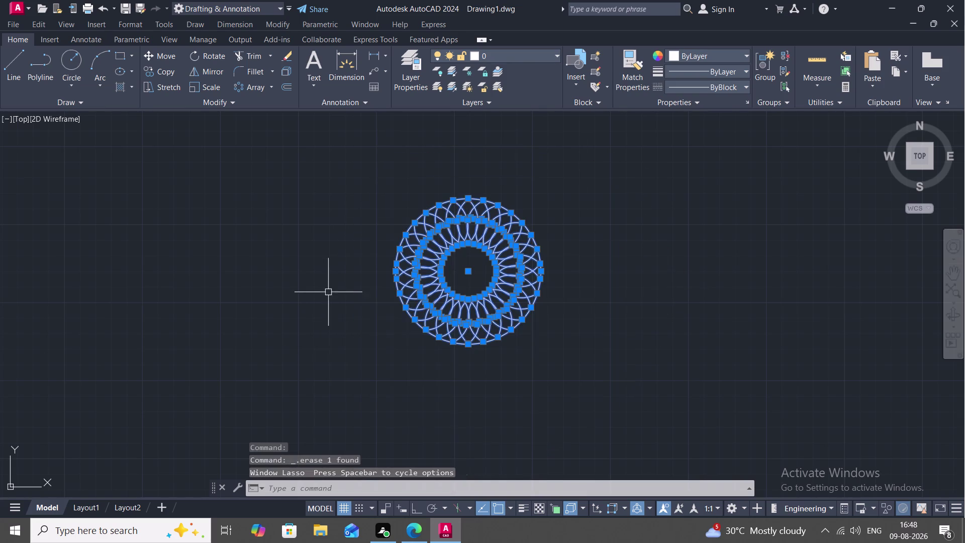
key(c)
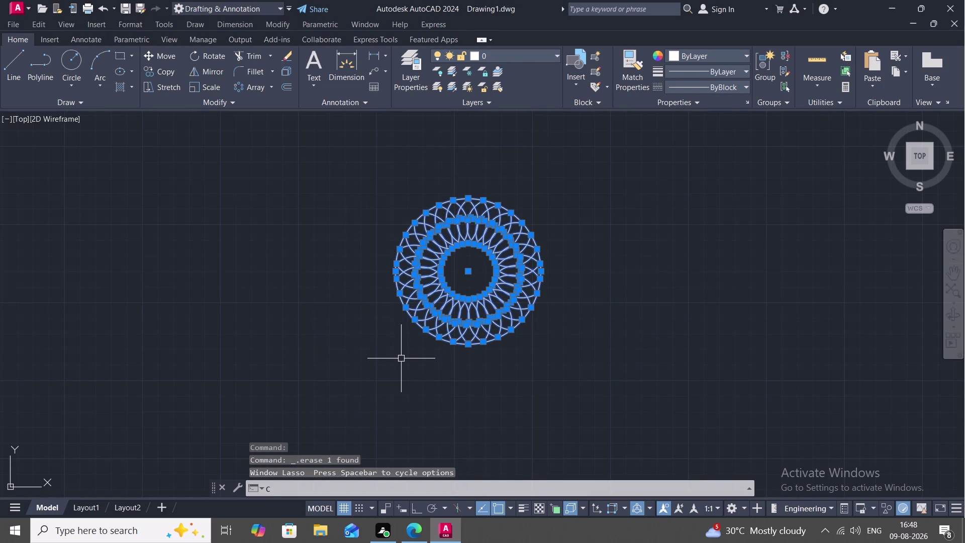
text(O)
key(space)
drag(452, 343, 453, 349)
scroll(down, 3)
middle_drag(724, 366, 486, 311)
scroll(down, 3)
scroll(down, 3)
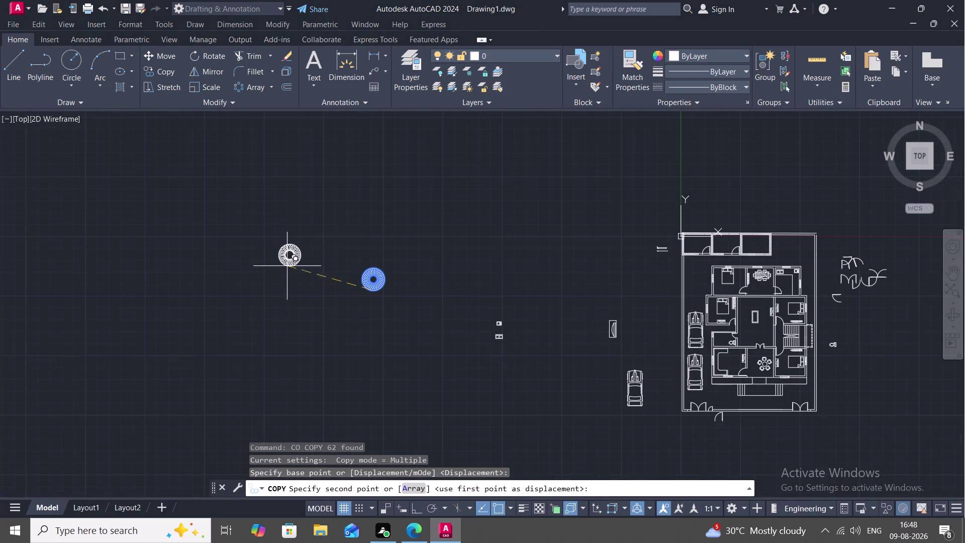
Place the rosette copy inside the room beside the dining area.
scroll(up, 3)
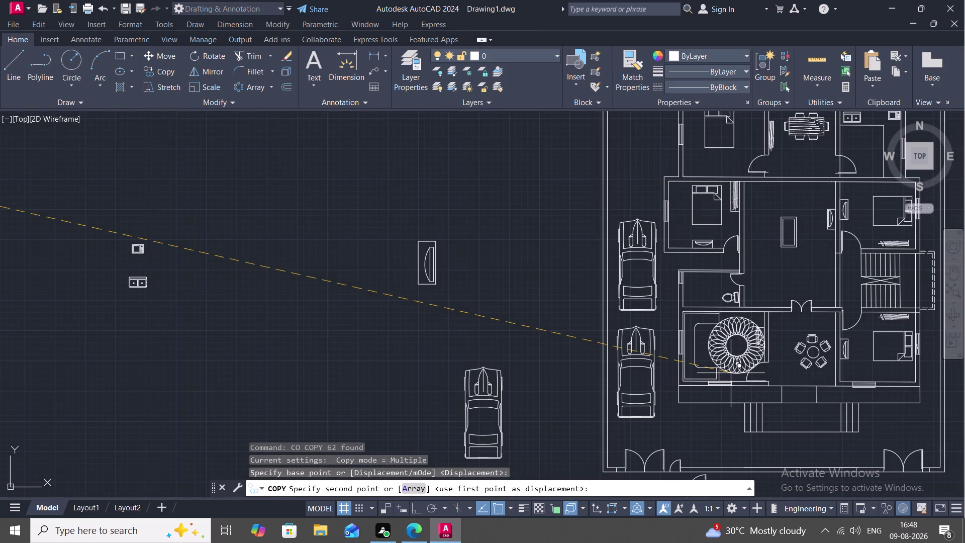
middle_drag(717, 367, 694, 357)
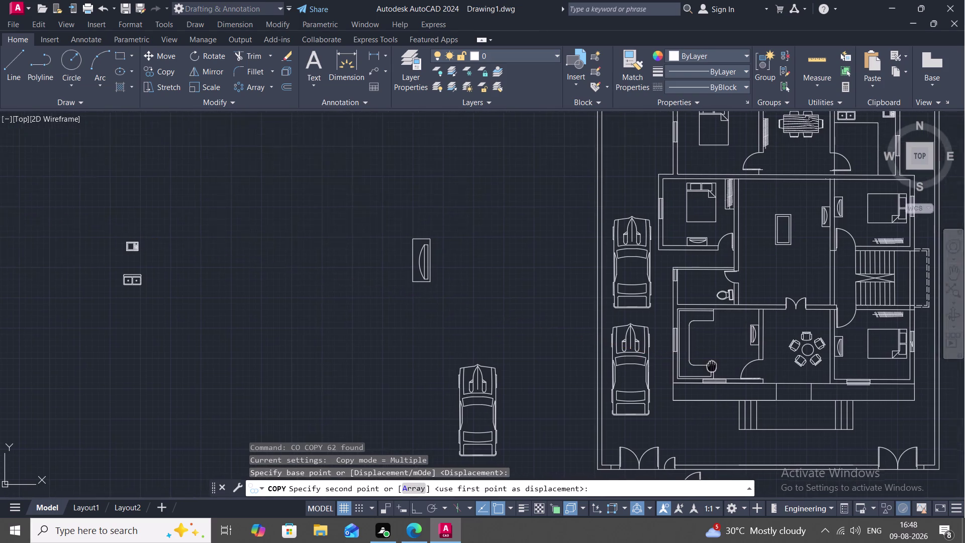
middle_drag(693, 357, 560, 268)
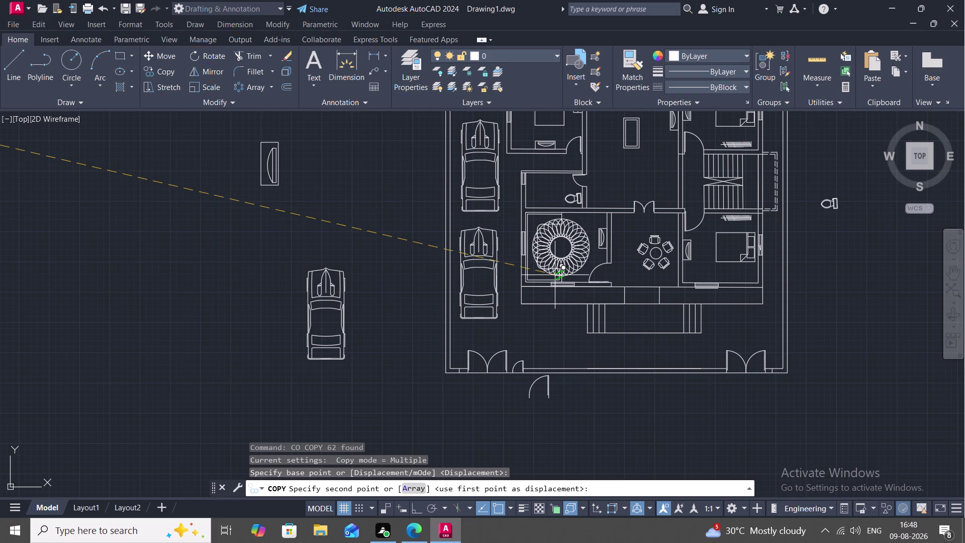
click(557, 276)
key(Escape)
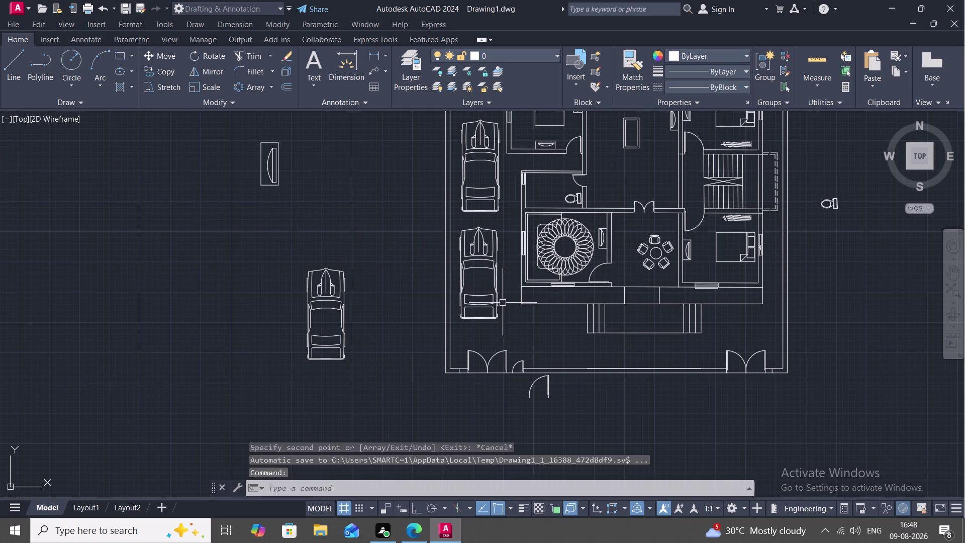
scroll(up, 3)
middle_drag(510, 260, 411, 287)
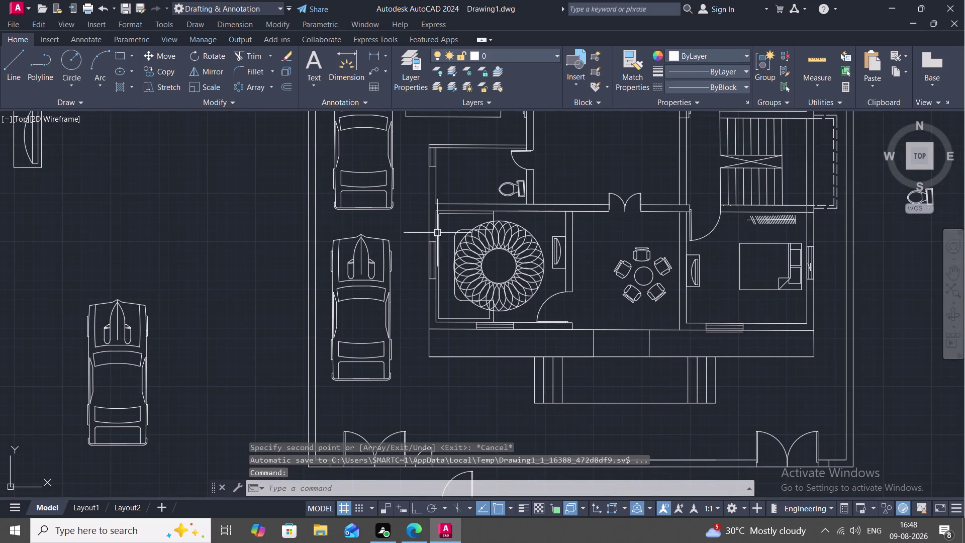
drag(447, 223, 529, 298)
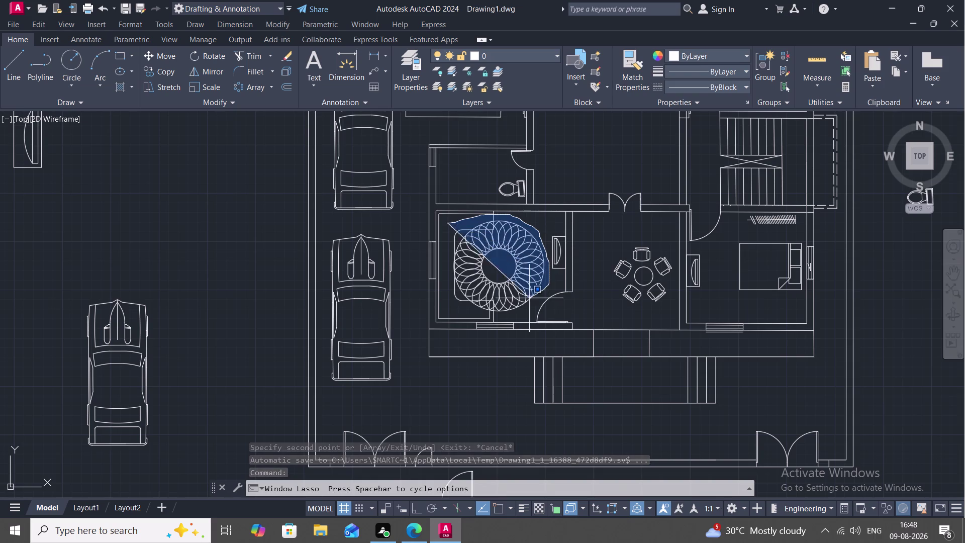
Select every arc of the room rosette, adding missed petals, and start SCALE.
drag(530, 298, 445, 304)
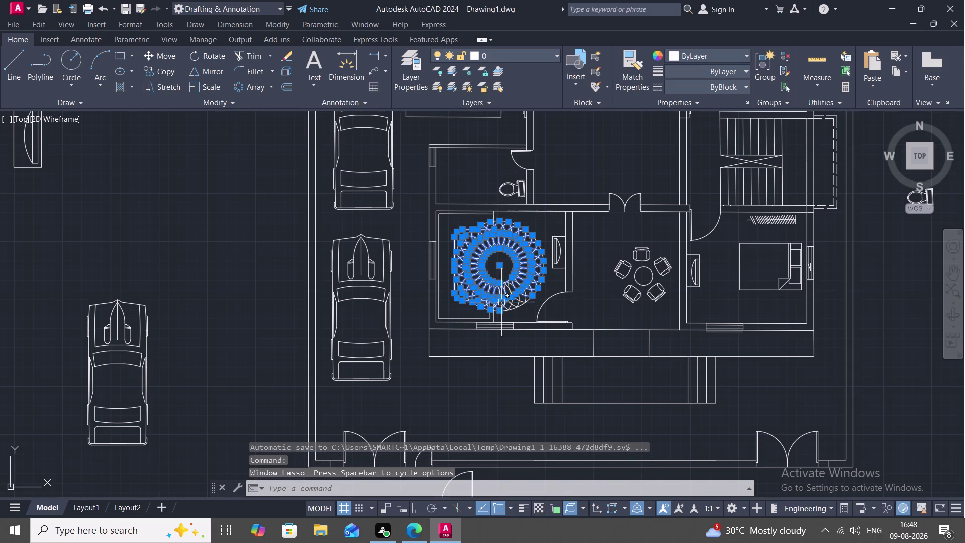
click(512, 307)
click(522, 300)
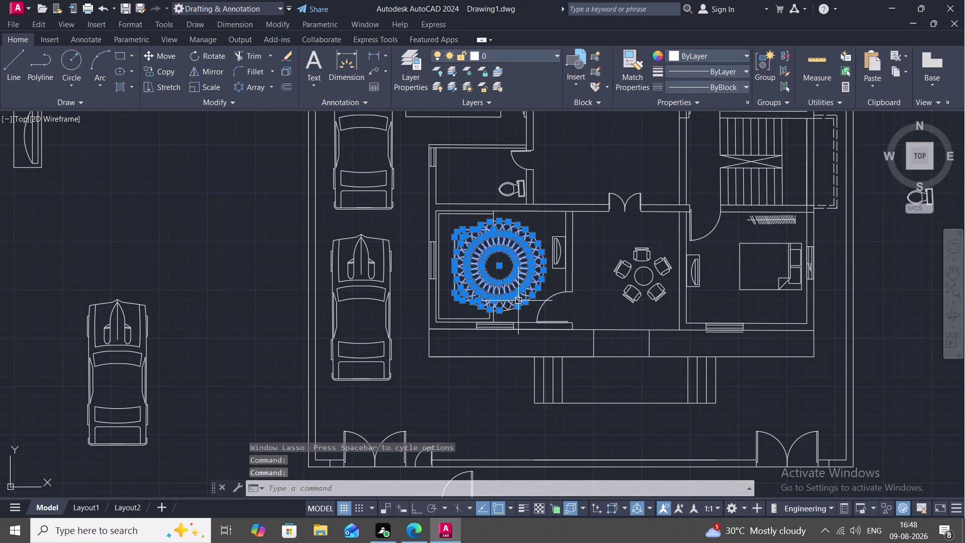
scroll(up, 3)
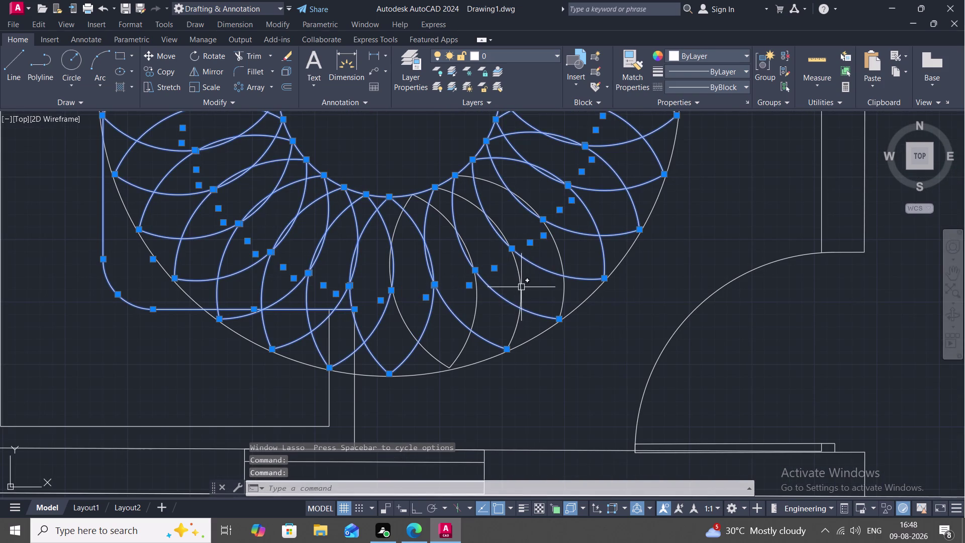
click(520, 282)
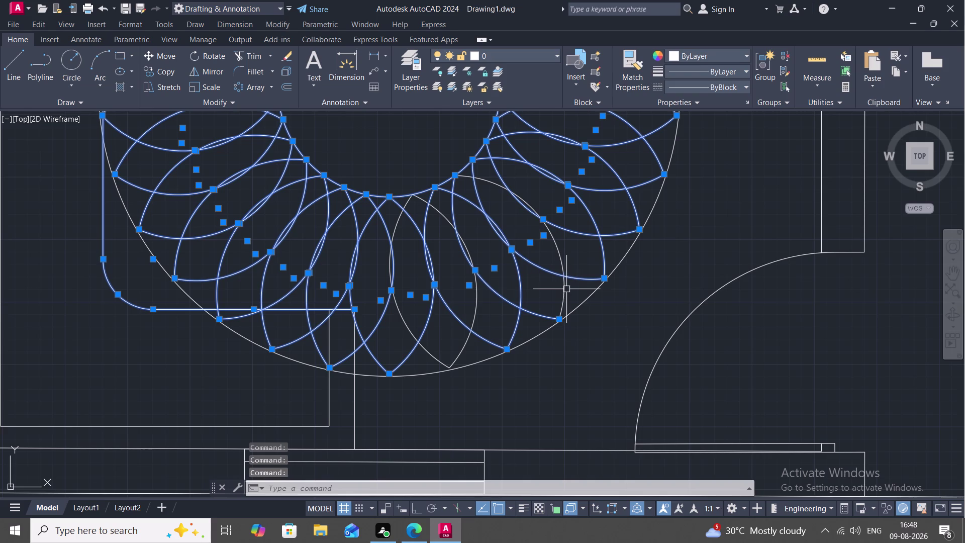
click(562, 287)
click(540, 335)
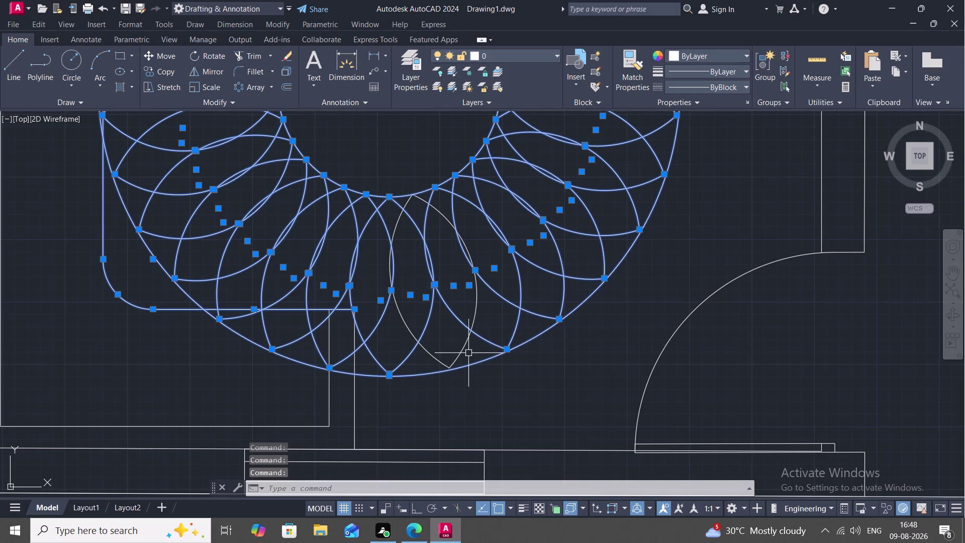
click(464, 348)
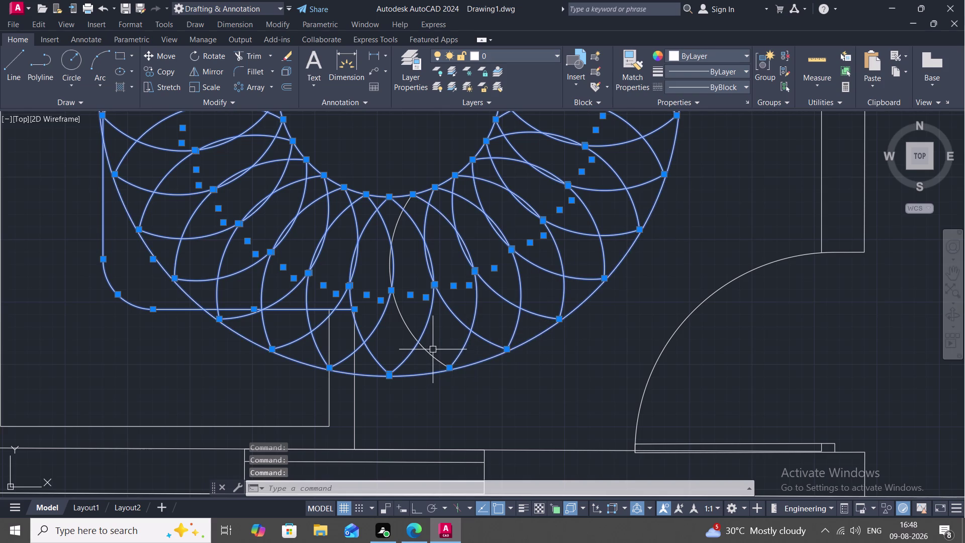
click(429, 351)
scroll(down, 3)
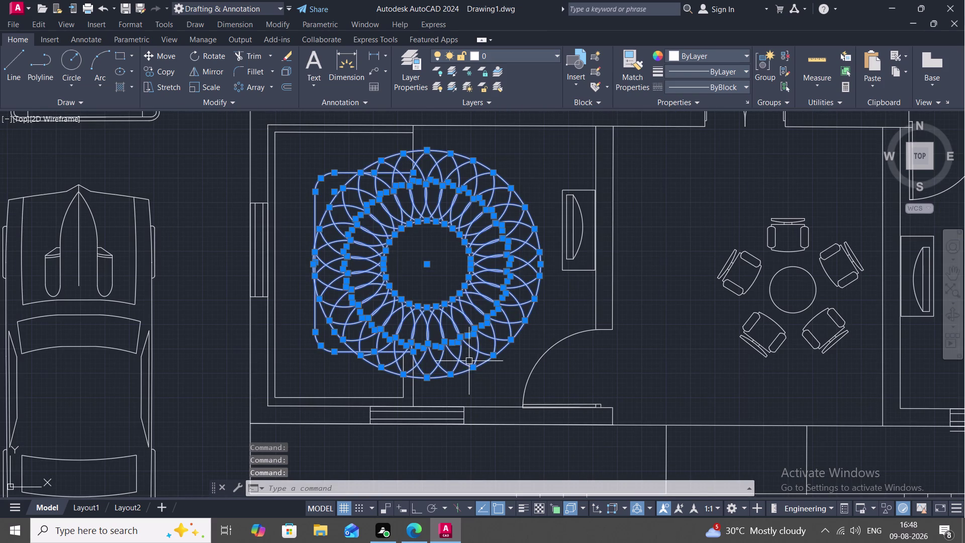
middle_drag(481, 369, 455, 312)
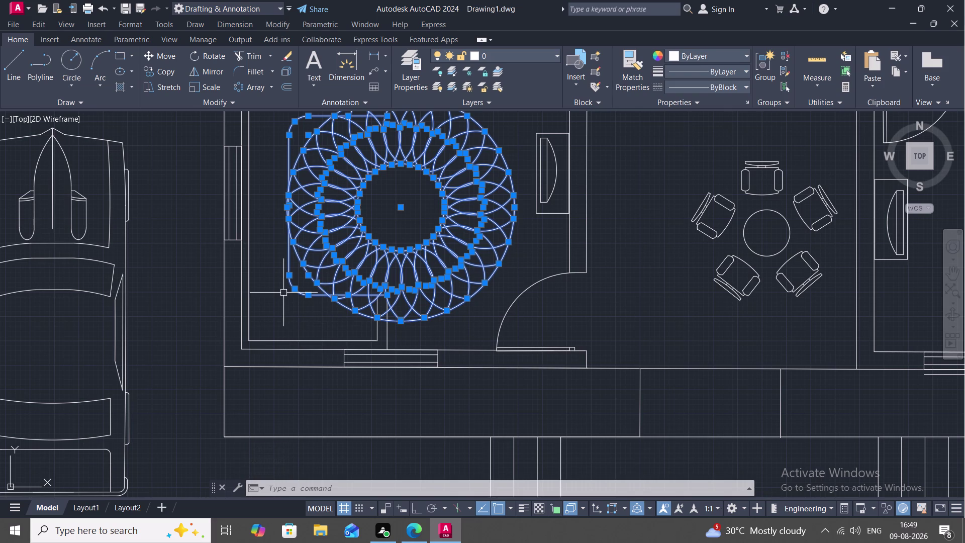
text(SC)
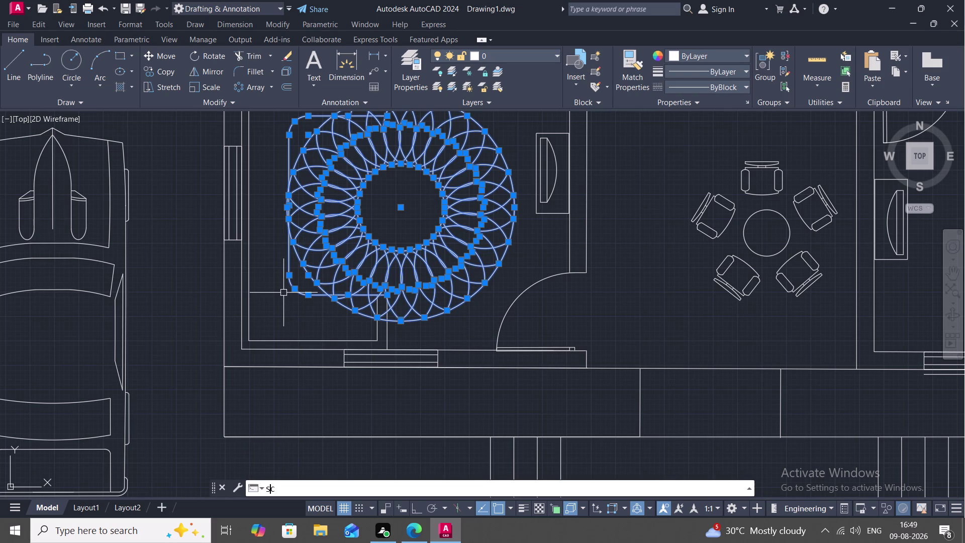
key(space)
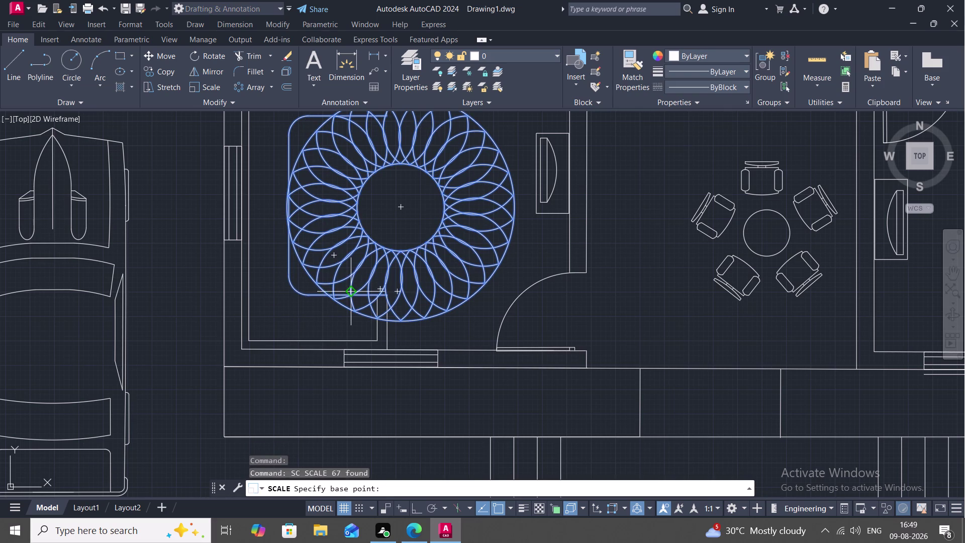
Scale the rosette down to a much smaller size about its centre.
click(400, 208)
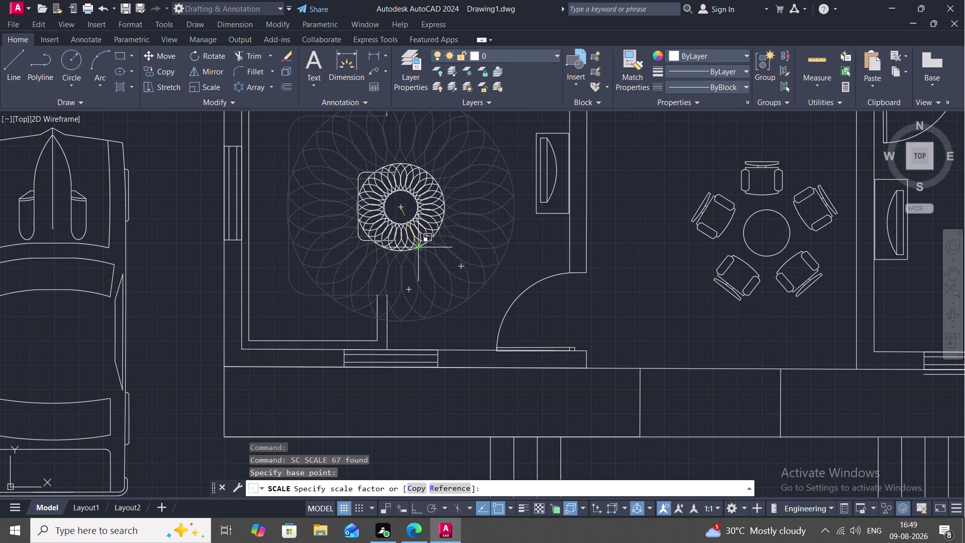
click(414, 244)
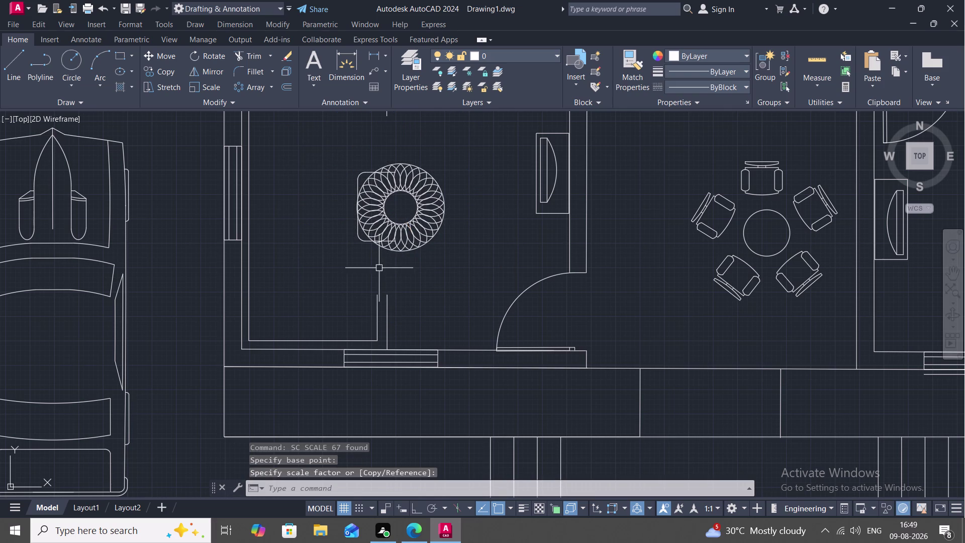
scroll(up, 3)
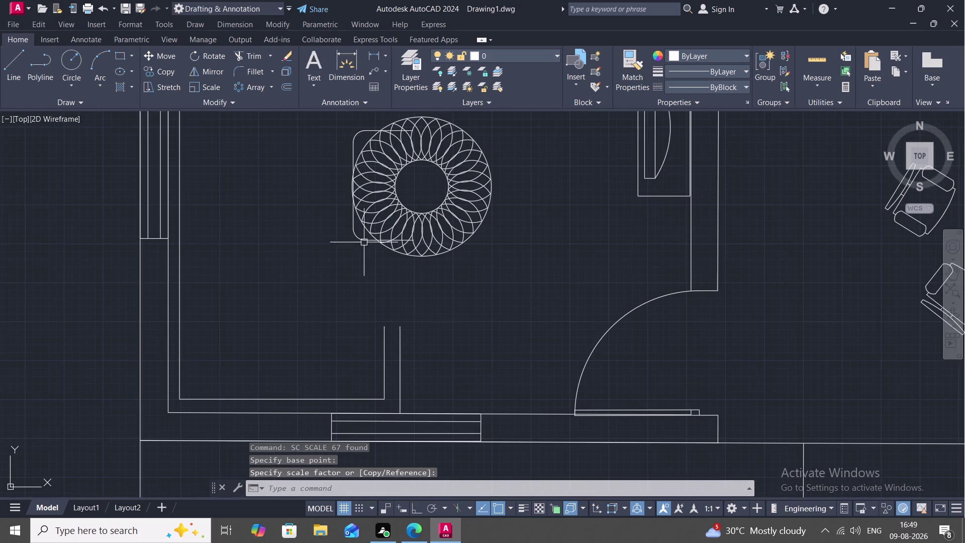
key(t)
scroll(up, 3)
Trim the frame pieces and horizontal line running through the lower petals.
text(R)
key(space)
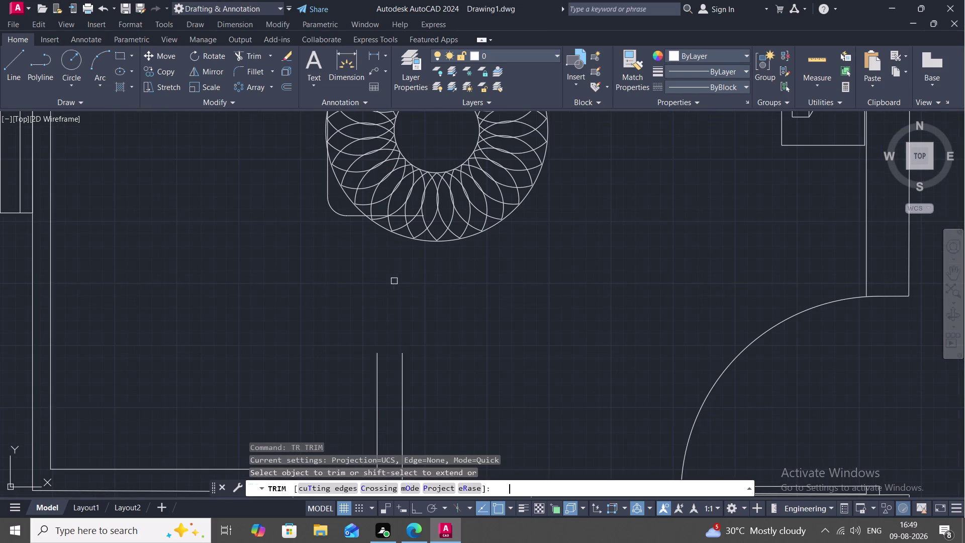
click(353, 216)
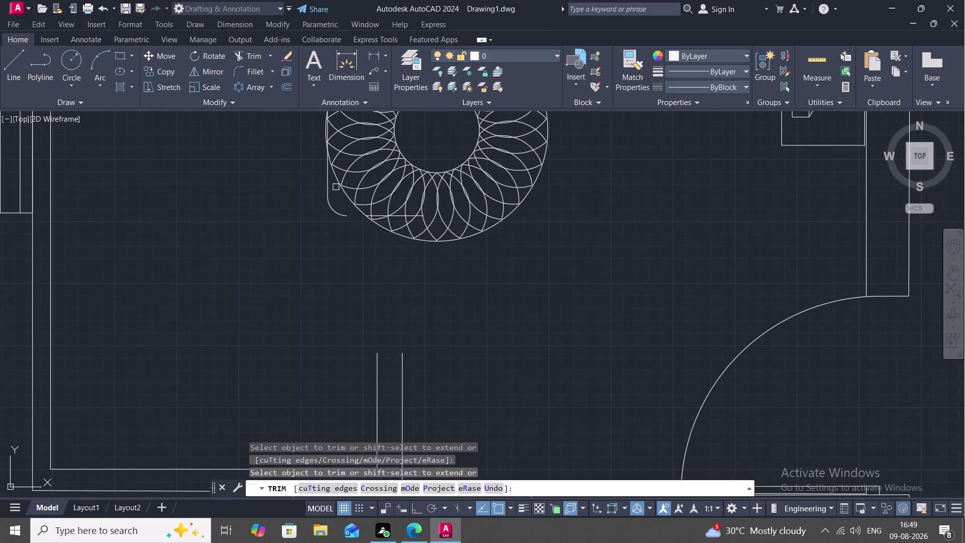
click(325, 178)
click(333, 208)
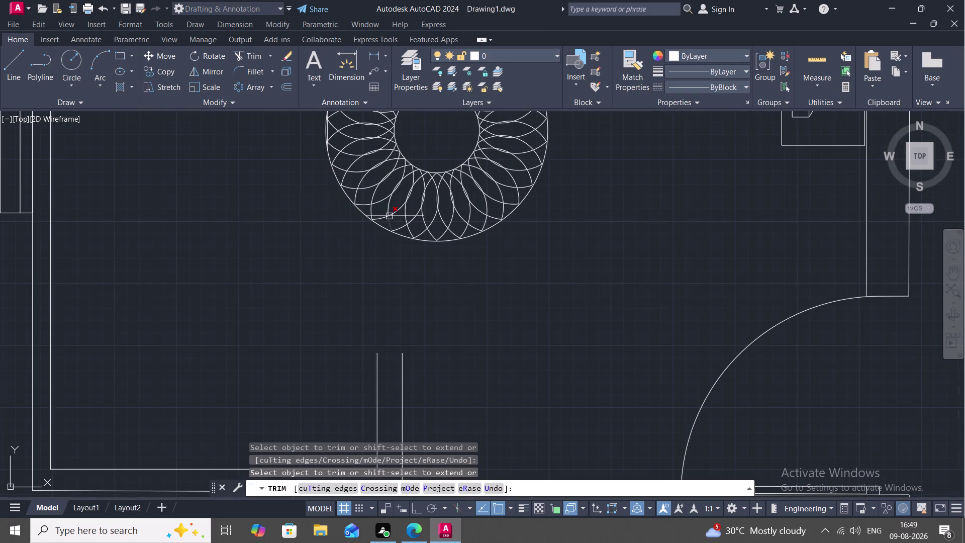
click(378, 215)
scroll(up, 3)
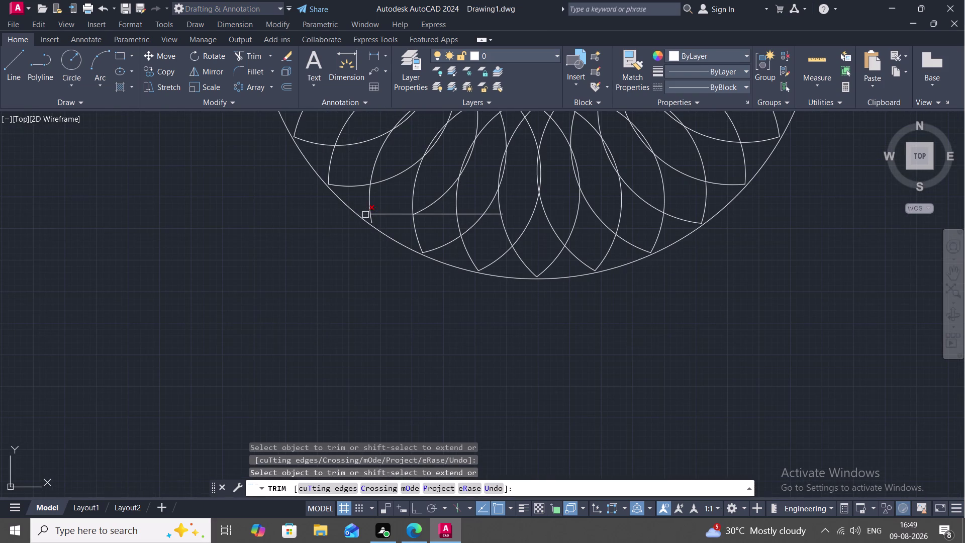
click(364, 214)
click(388, 213)
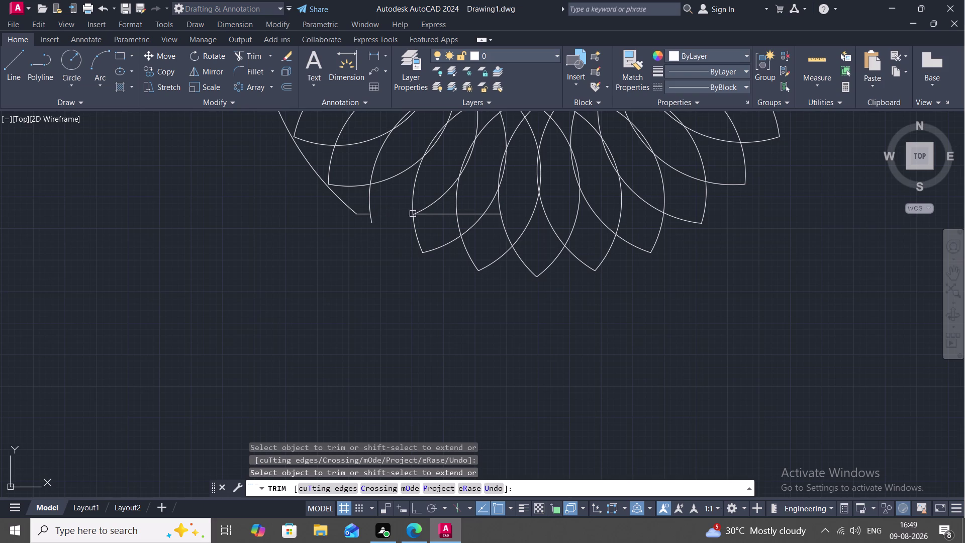
click(440, 215)
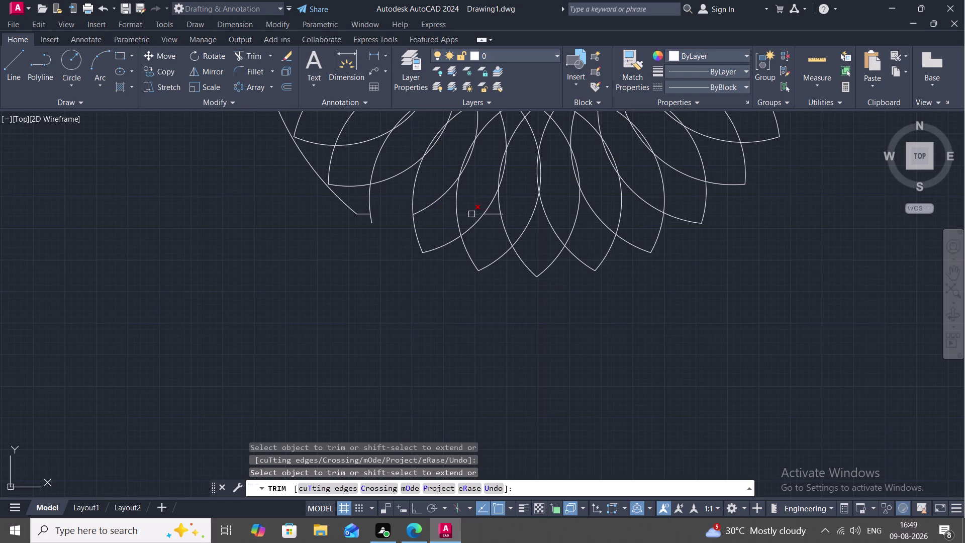
click(472, 214)
click(494, 213)
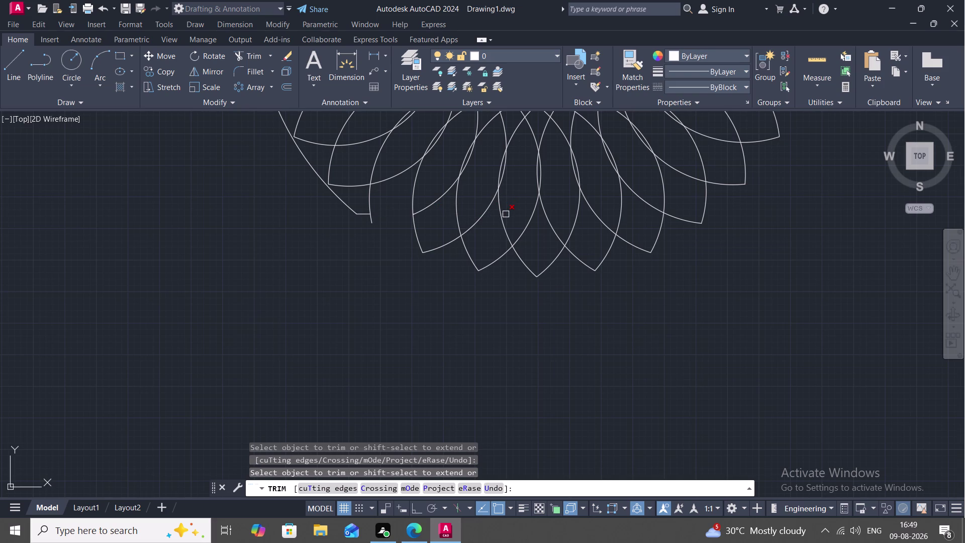
click(505, 214)
Trim the rounded frame corner and the line crossing the upper petals.
scroll(down, 3)
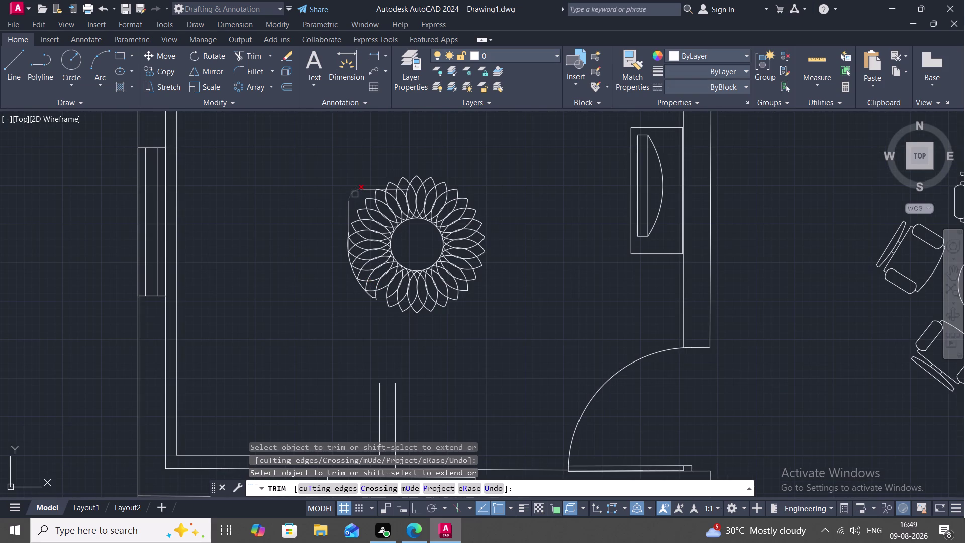
scroll(up, 3)
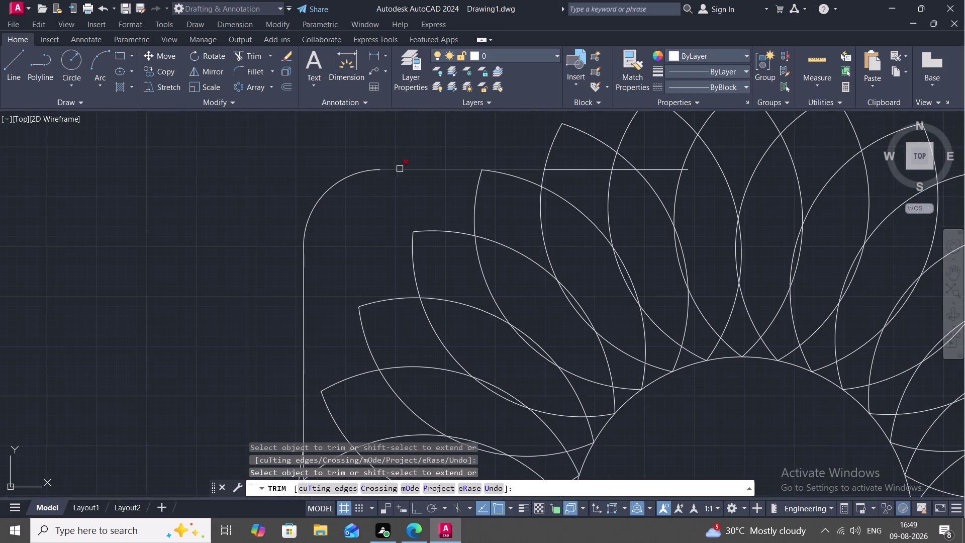
click(405, 168)
click(359, 173)
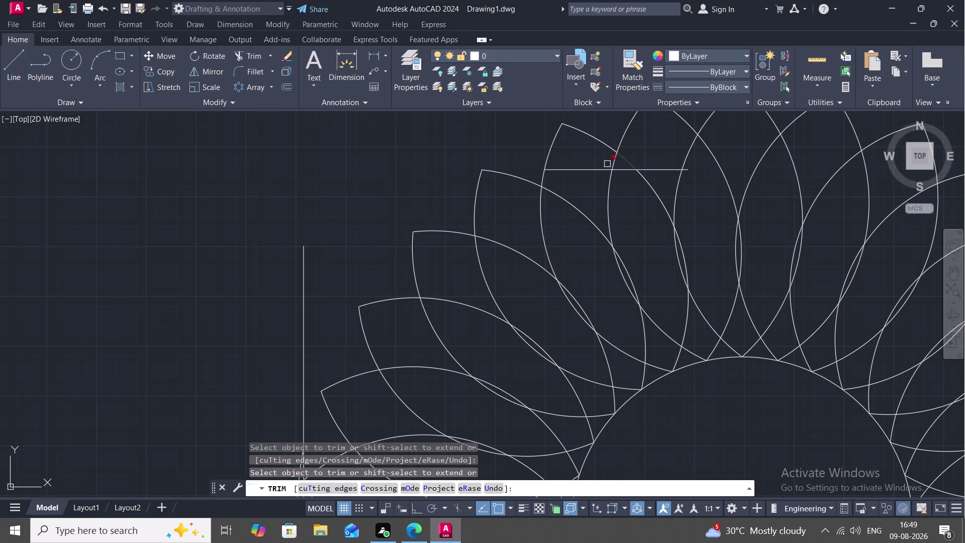
click(591, 169)
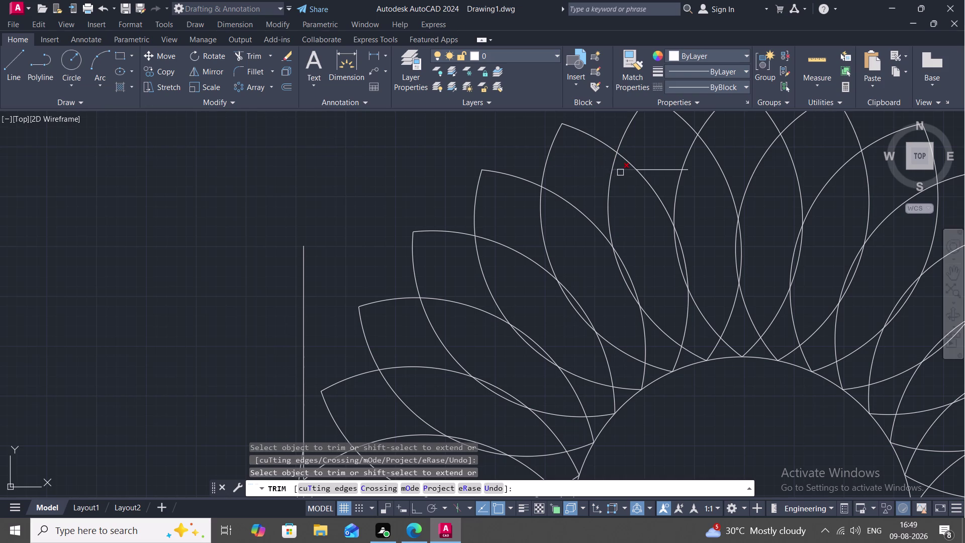
click(622, 172)
click(662, 167)
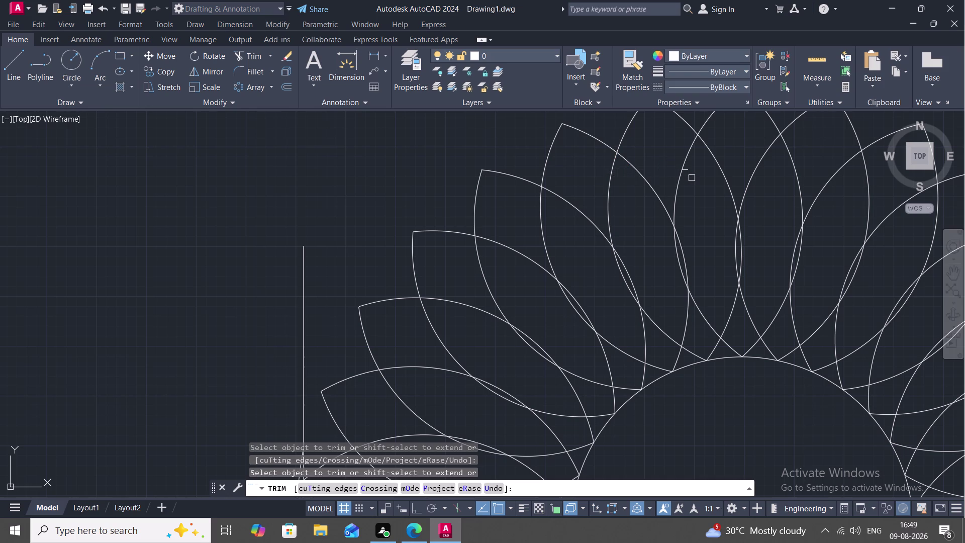
click(690, 171)
click(301, 325)
scroll(down, 3)
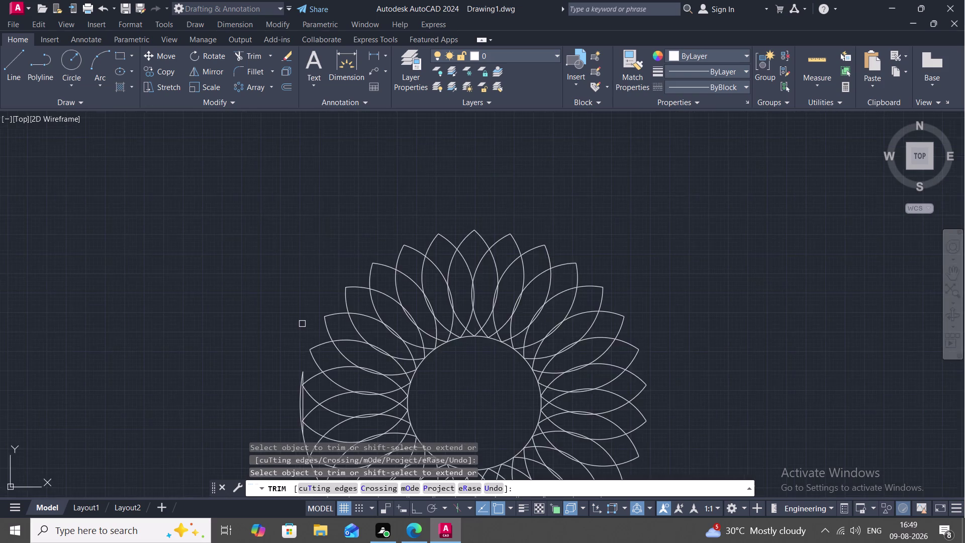
scroll(down, 3)
Trim the stray arc along the rosette's left side and end trimming.
middle_drag(303, 323, 326, 206)
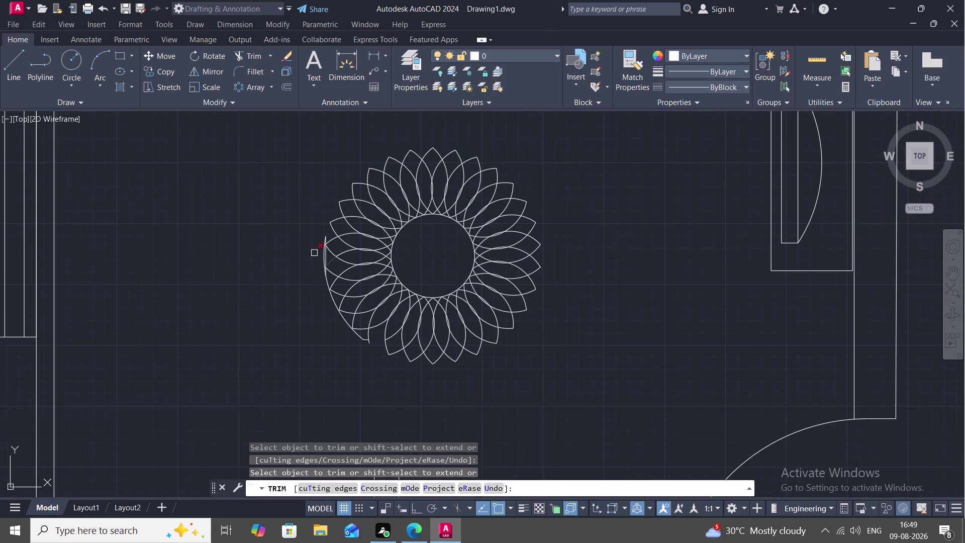
scroll(up, 3)
click(339, 262)
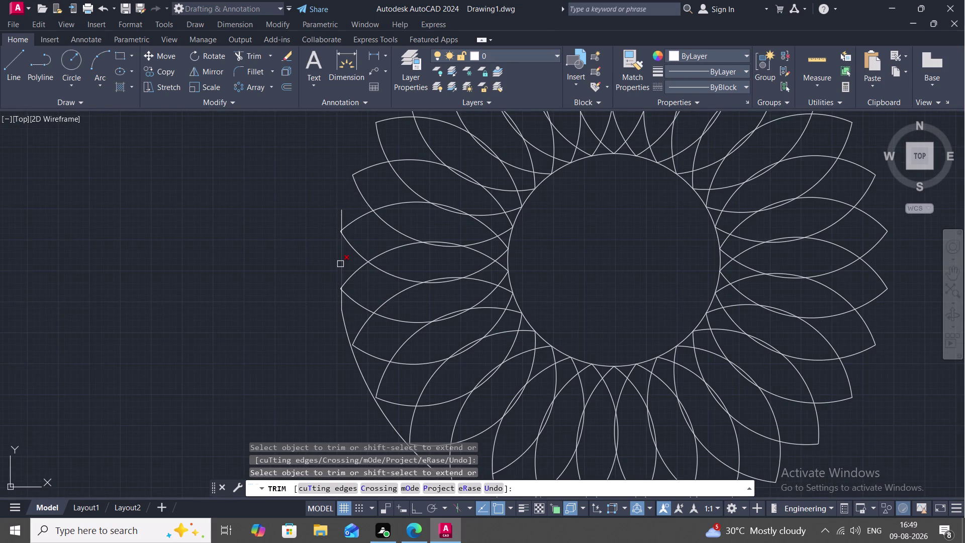
click(340, 264)
click(340, 219)
click(343, 311)
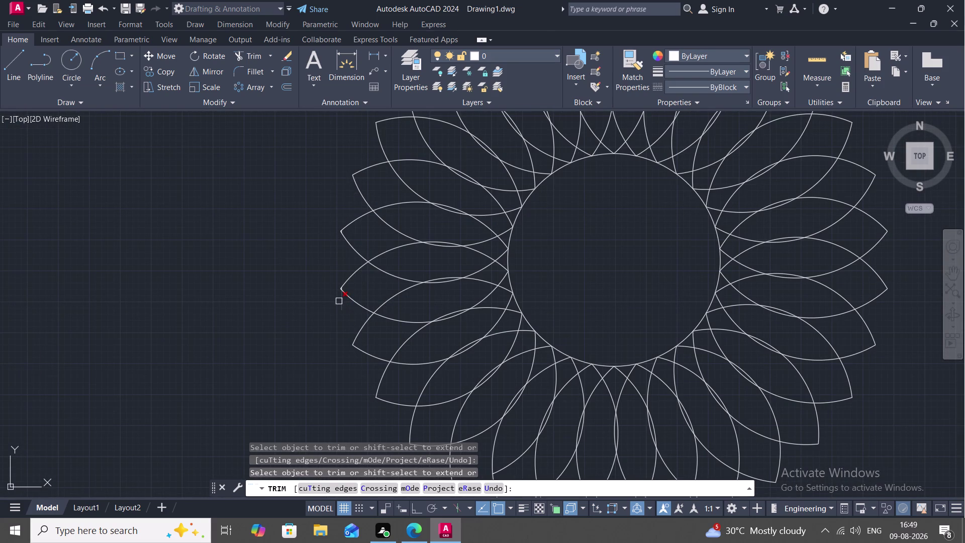
click(339, 301)
scroll(down, 3)
middle_drag(327, 330, 327, 274)
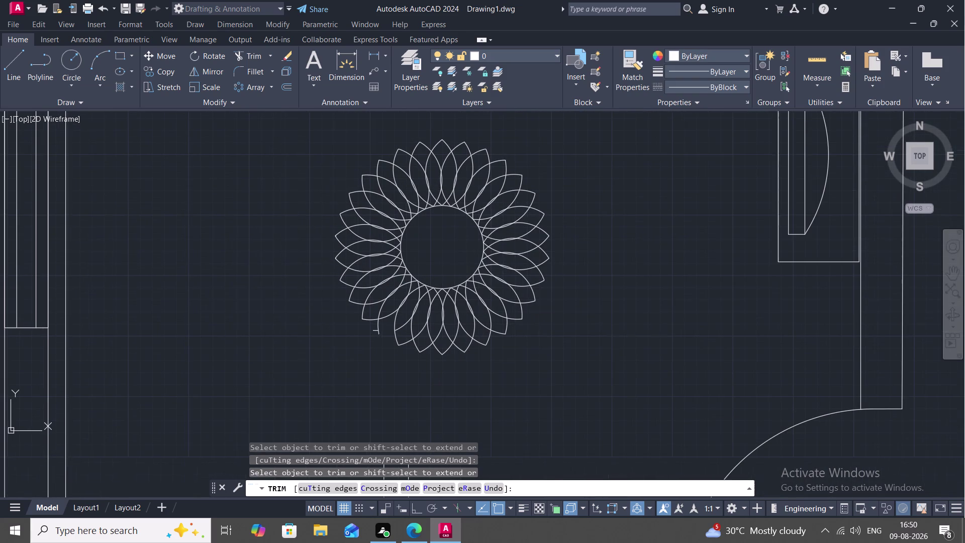
scroll(up, 3)
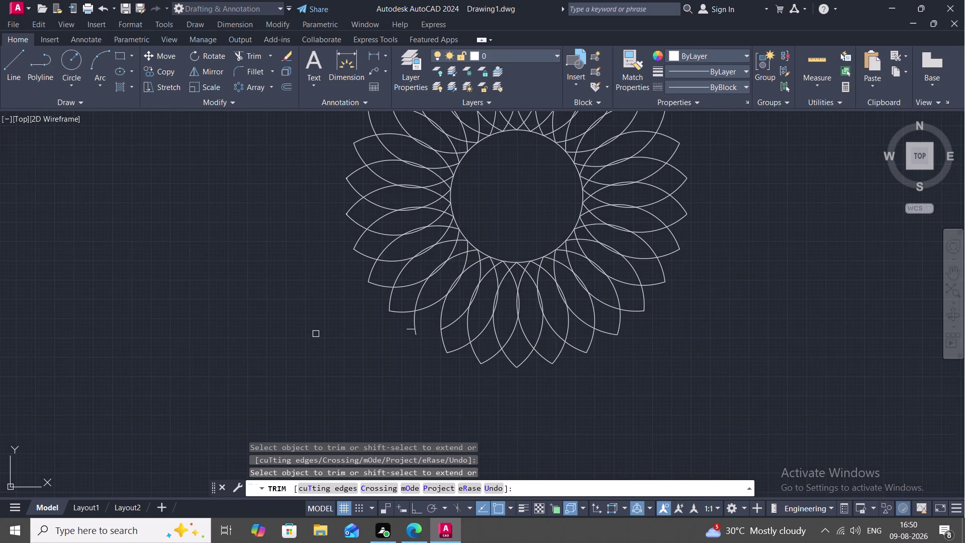
key(Escape)
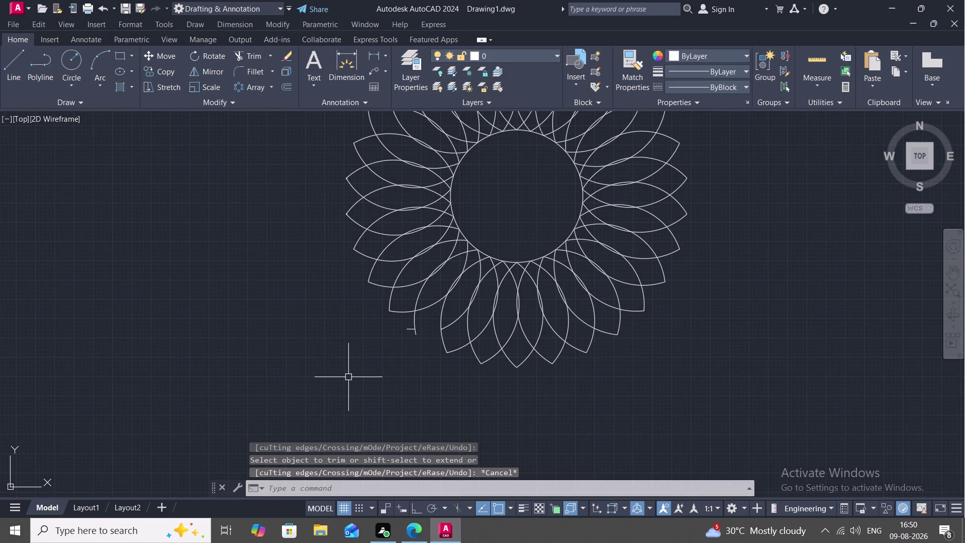
Draw a short line starting from the arc stub below the rosette.
key(l)
key(space)
click(442, 329)
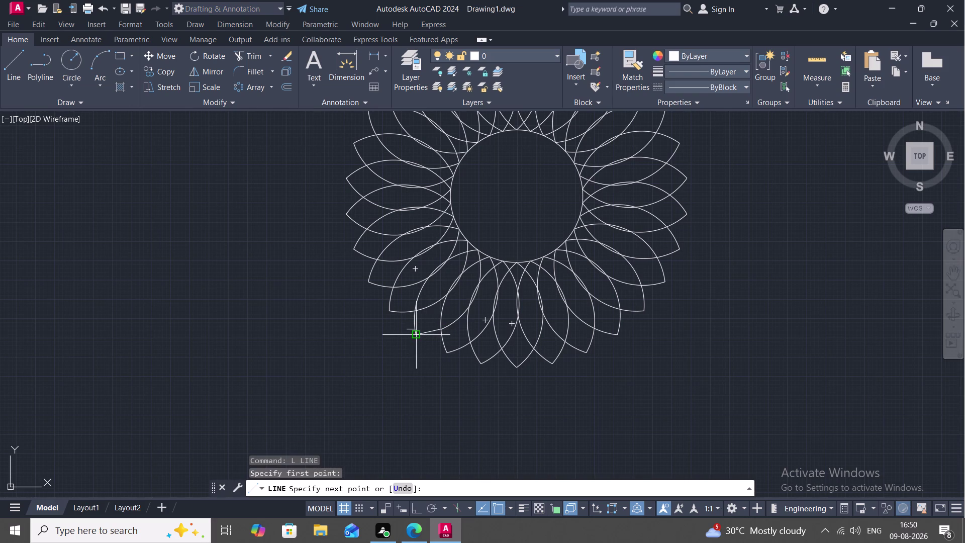
click(418, 334)
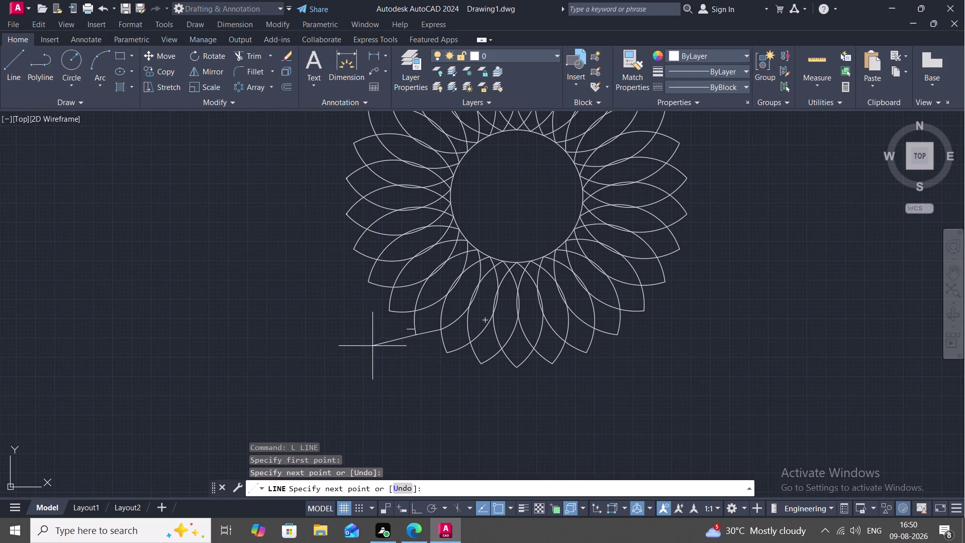
key(Escape)
scroll(up, 3)
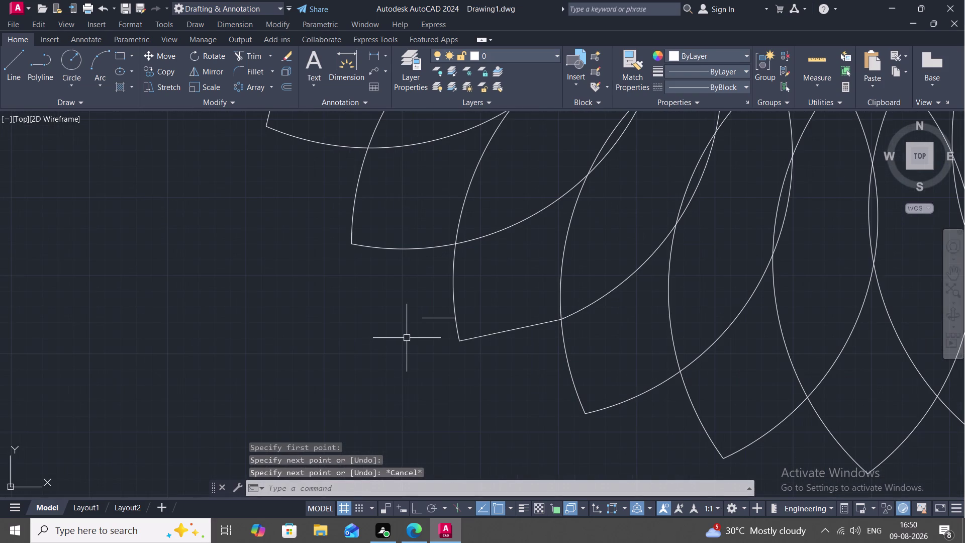
Fence-trim the line pieces near the stub and zoom back out to the floor plan.
text(TR)
key(space)
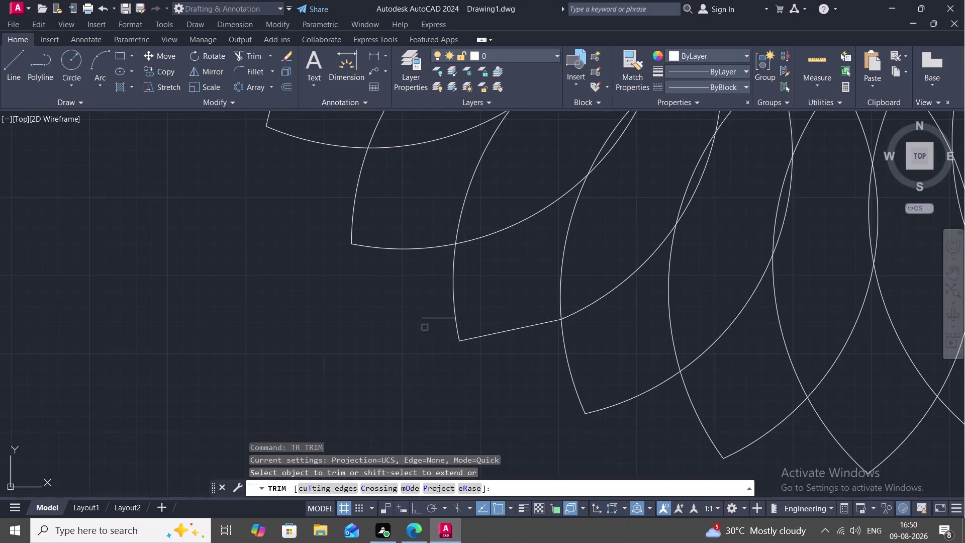
drag(432, 317, 428, 324)
scroll(down, 3)
scroll(down, 3)
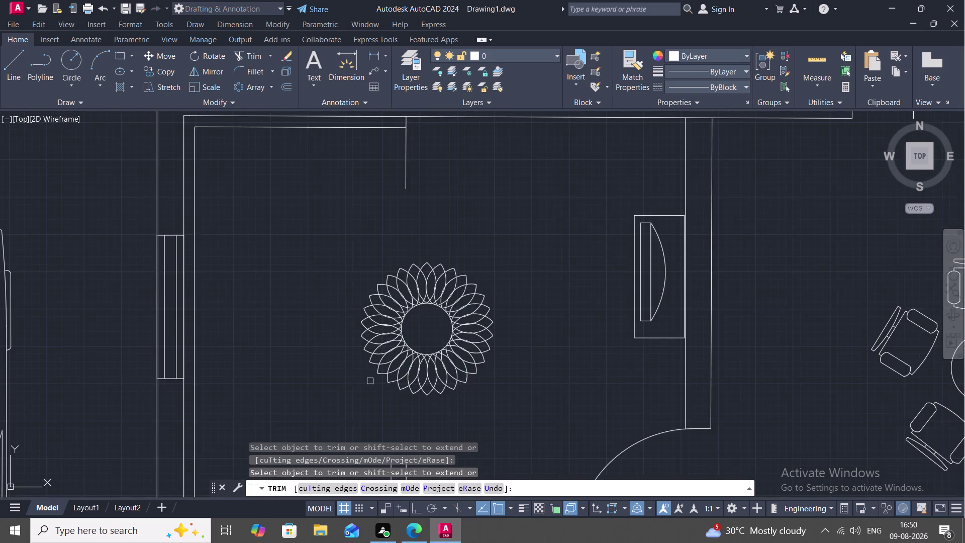
scroll(down, 3)
middle_drag(370, 381, 355, 354)
scroll(down, 3)
middle_drag(357, 378, 357, 377)
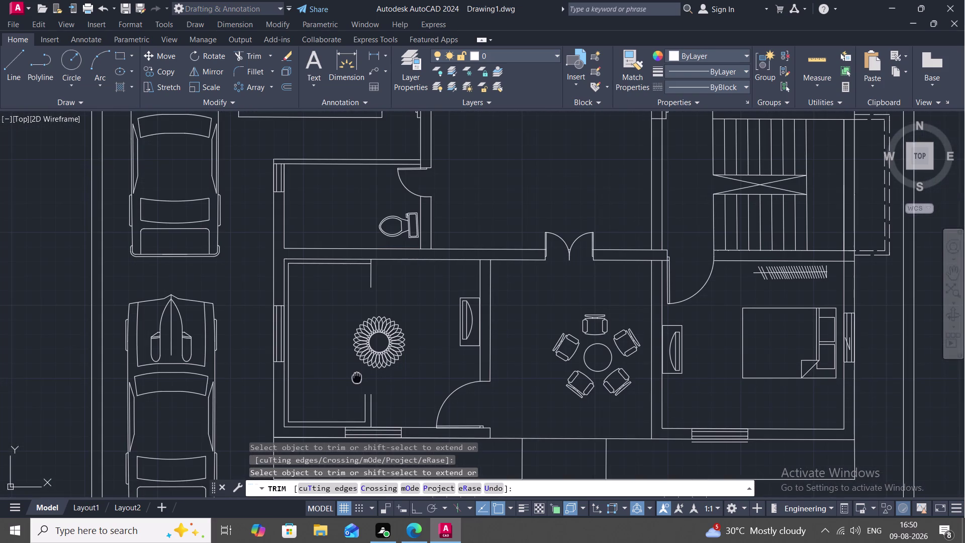
middle_drag(357, 378, 358, 351)
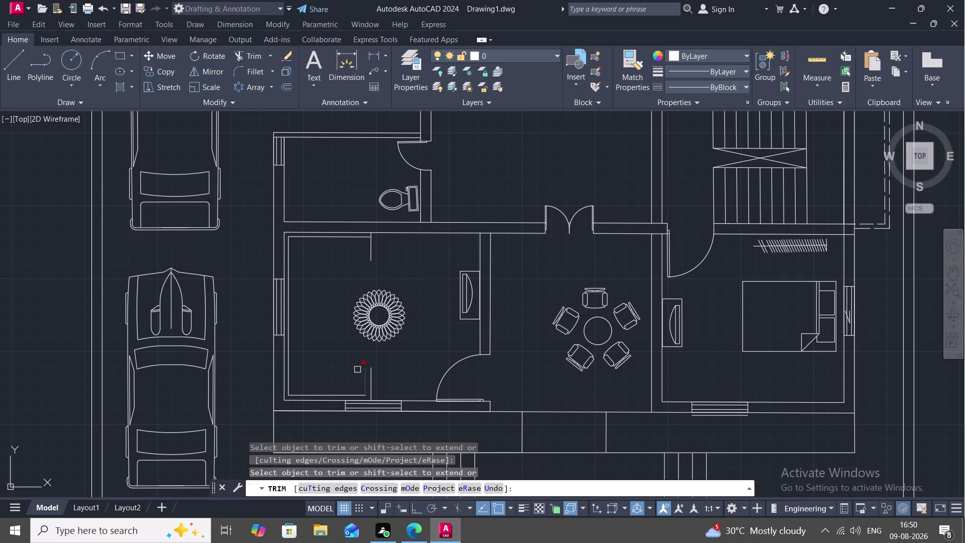
text(L)
key(space)
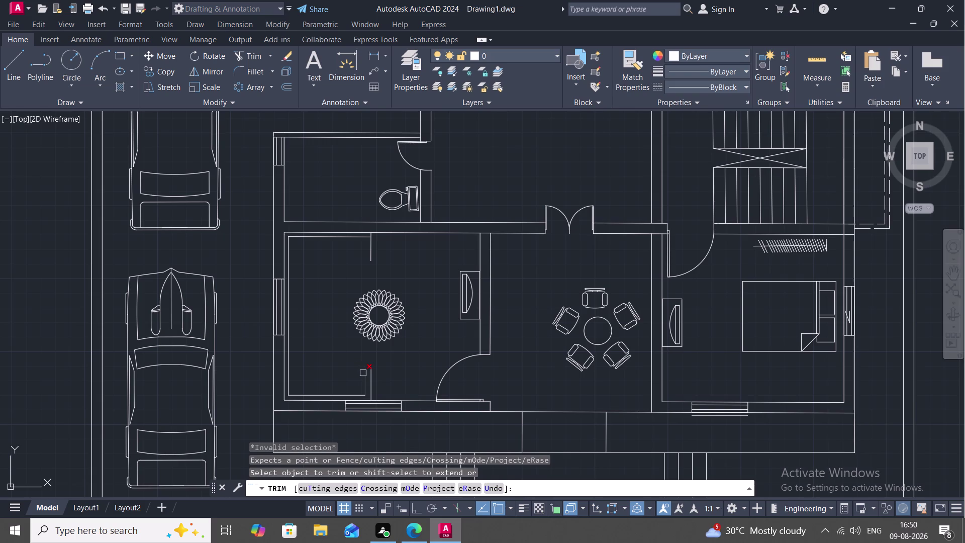
key(Escape)
Draw a rectangular line frame around the rosette in the left room, using ortho.
key(l)
key(space)
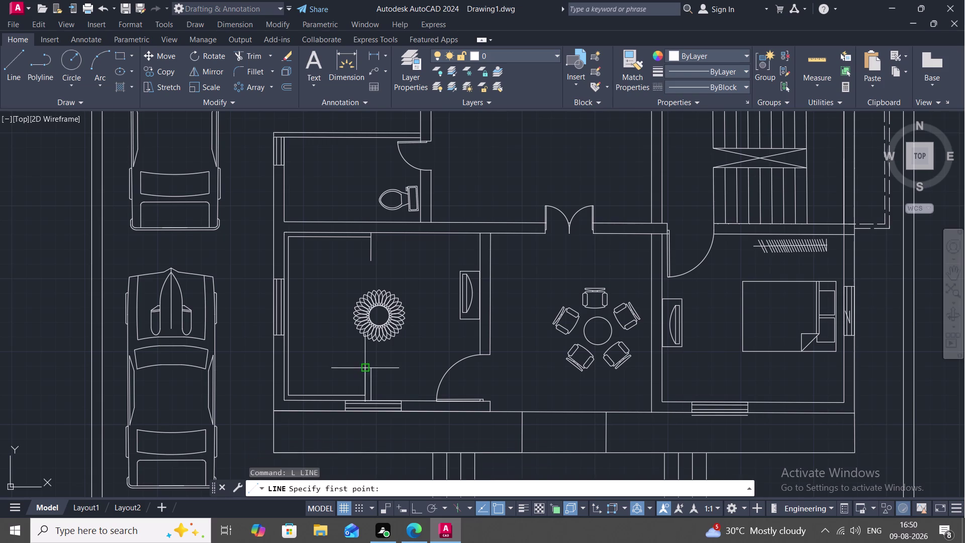
click(373, 368)
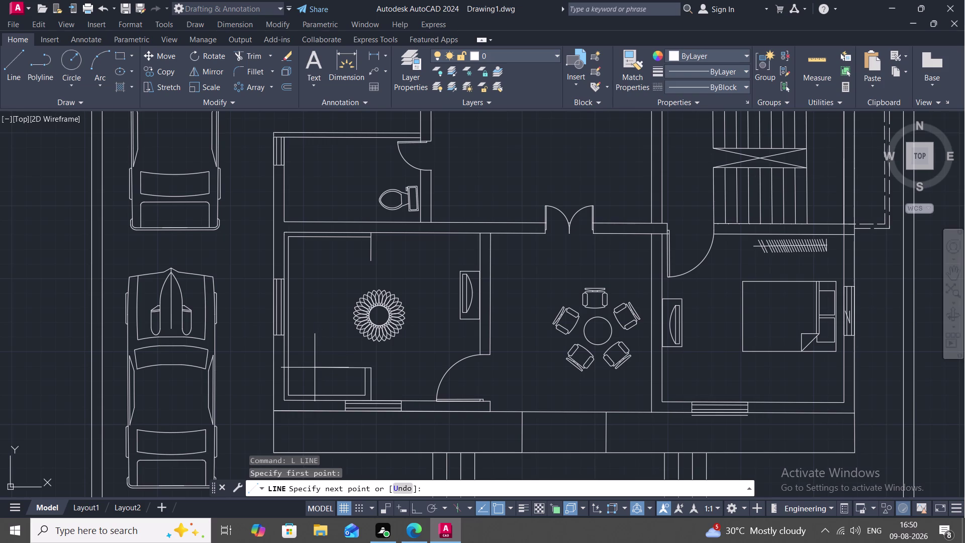
click(315, 367)
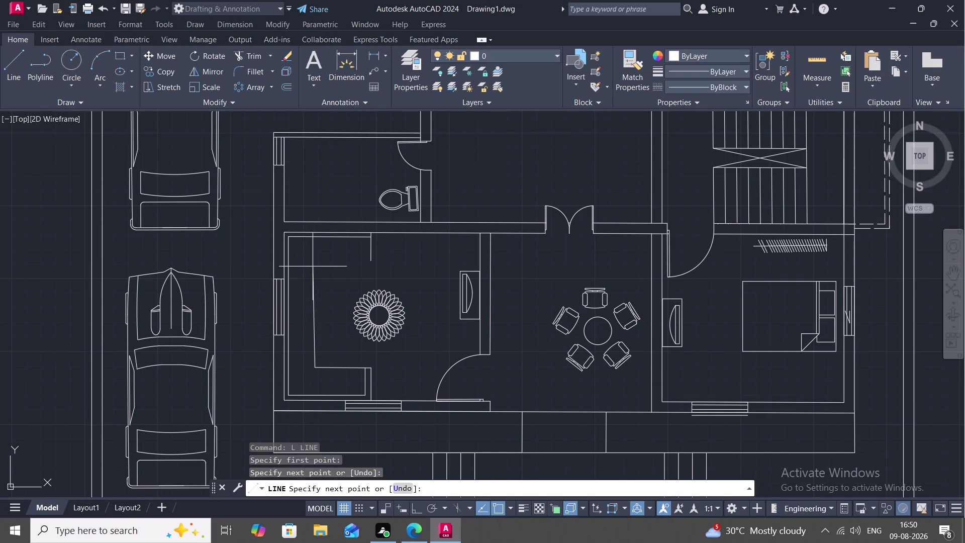
click(314, 264)
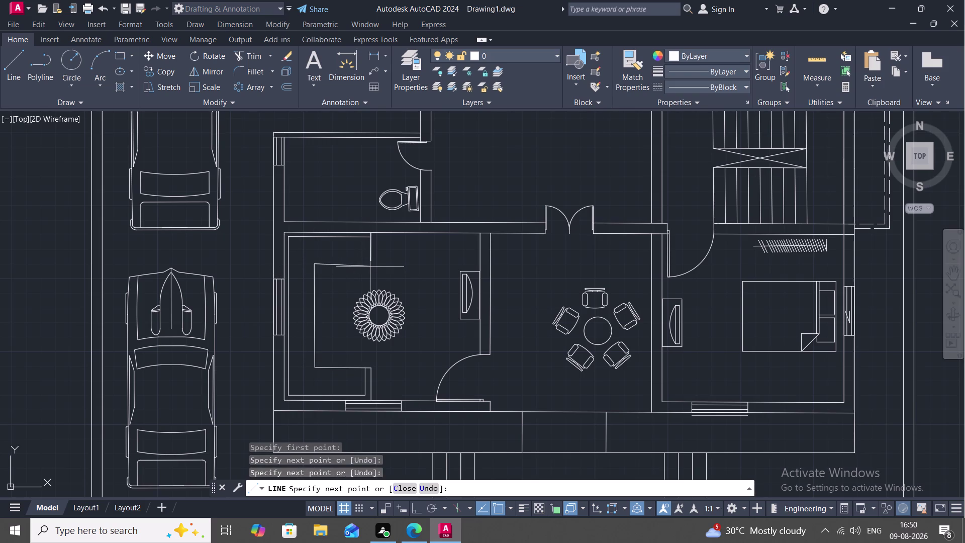
key(F8)
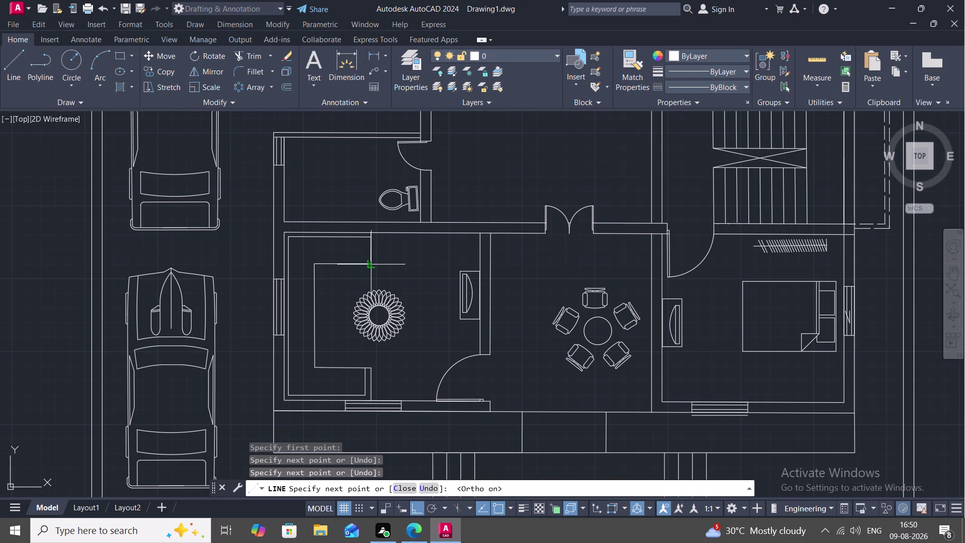
click(374, 262)
click(375, 259)
key(Escape)
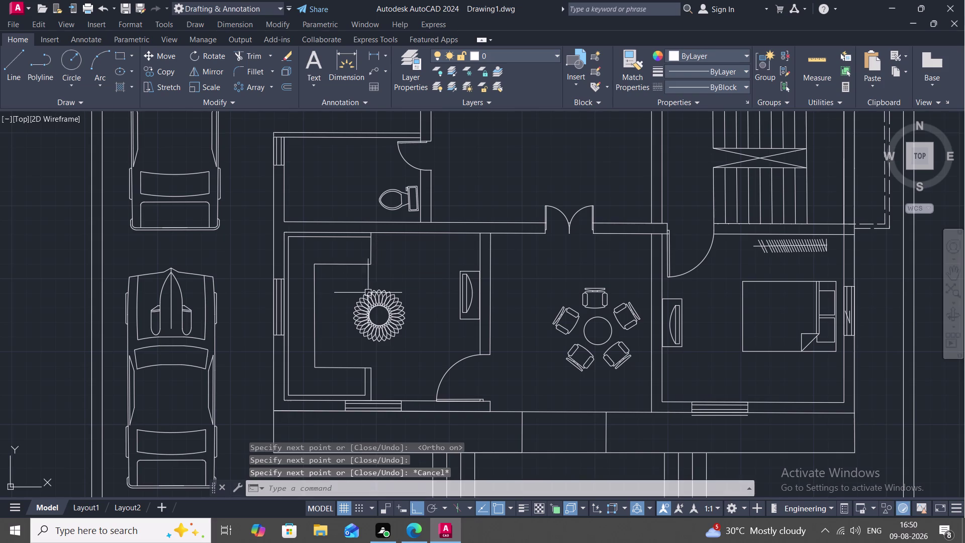
drag(353, 290, 403, 329)
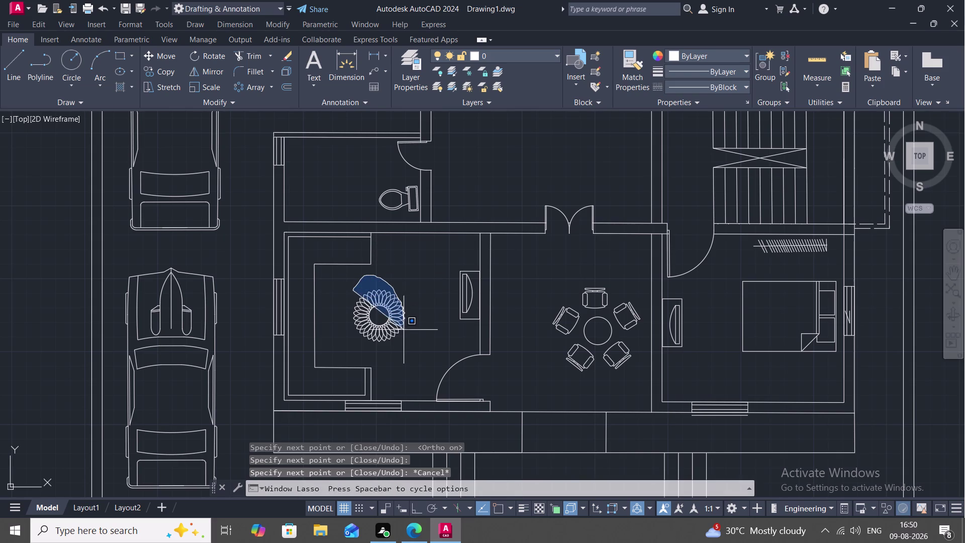
Copy the petal rosette from a base point on its left edge to a spot just left of it.
drag(404, 329, 402, 284)
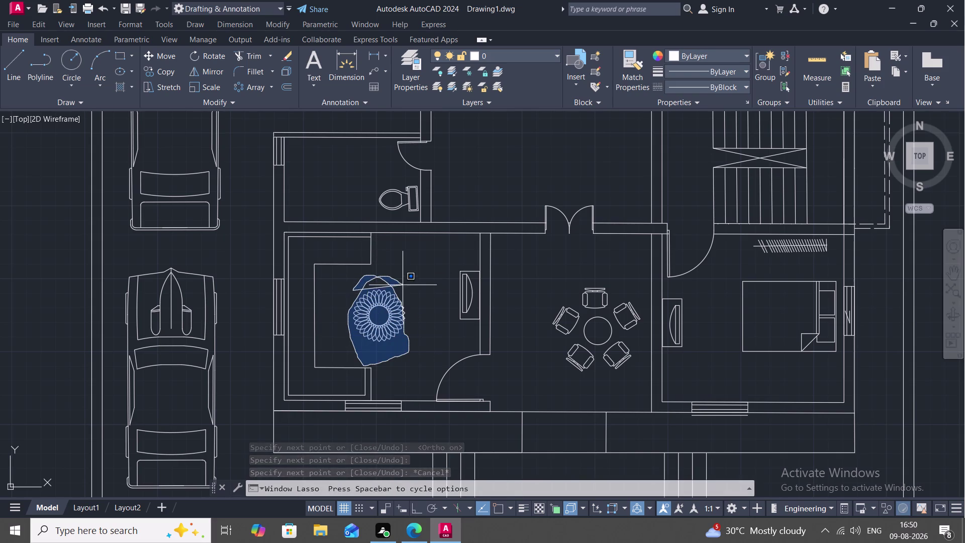
drag(402, 284, 409, 330)
key(Escape)
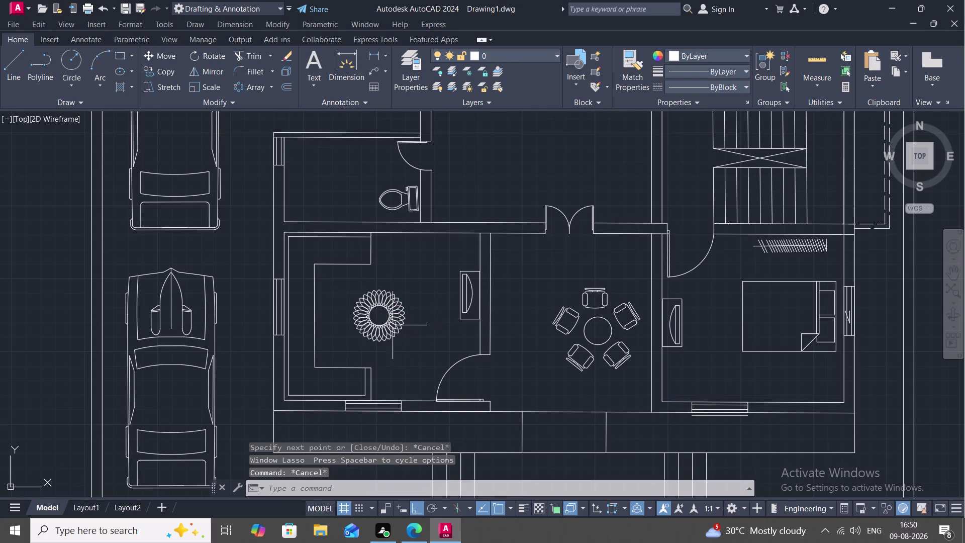
drag(362, 277, 405, 347)
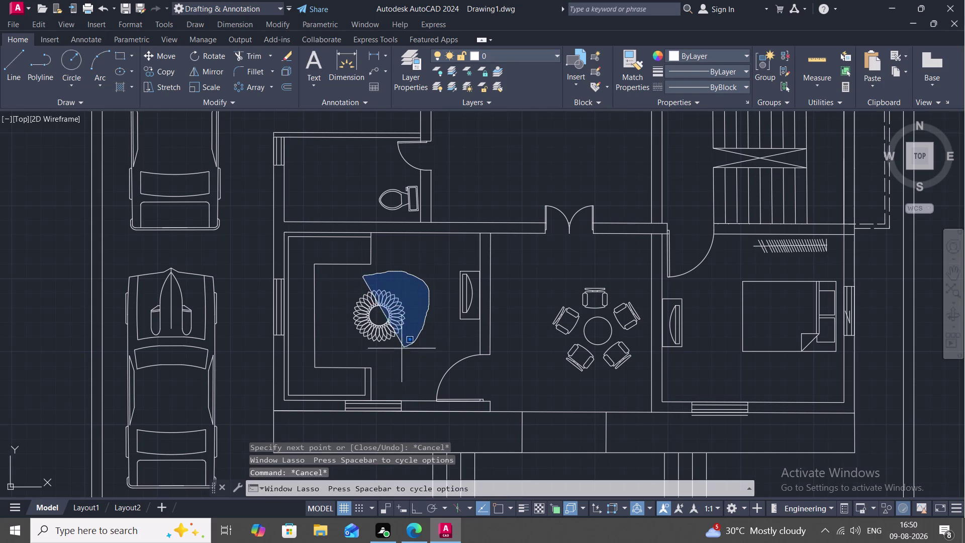
drag(404, 347, 331, 326)
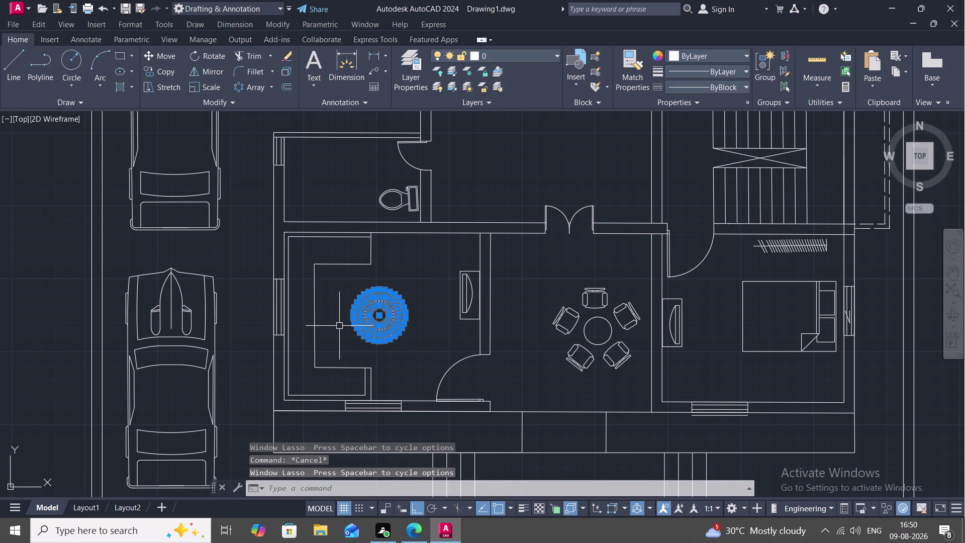
text(CO)
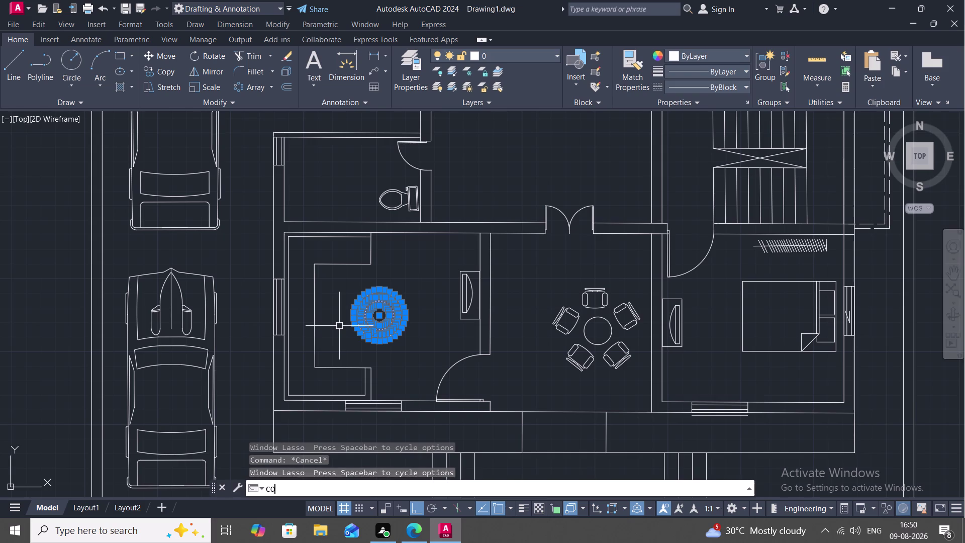
key(space)
click(352, 314)
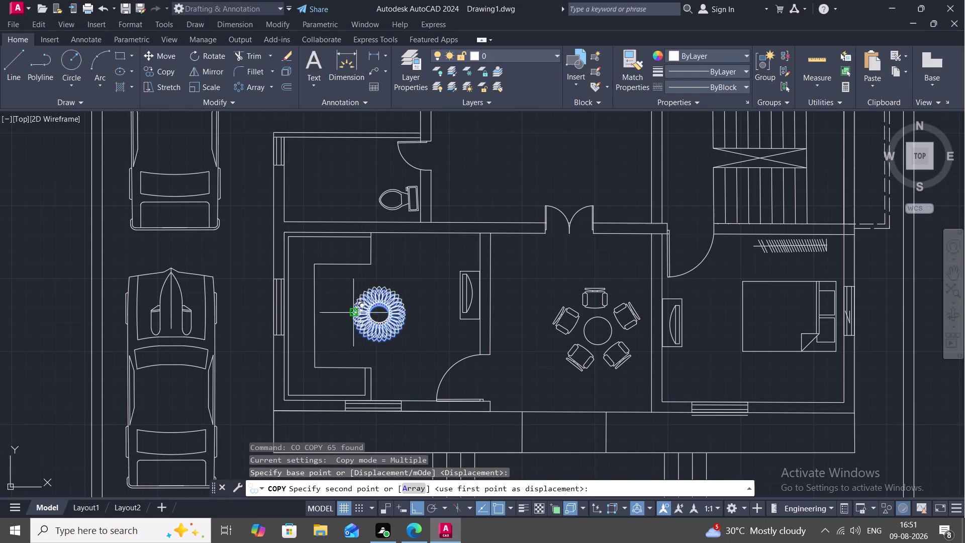
click(320, 303)
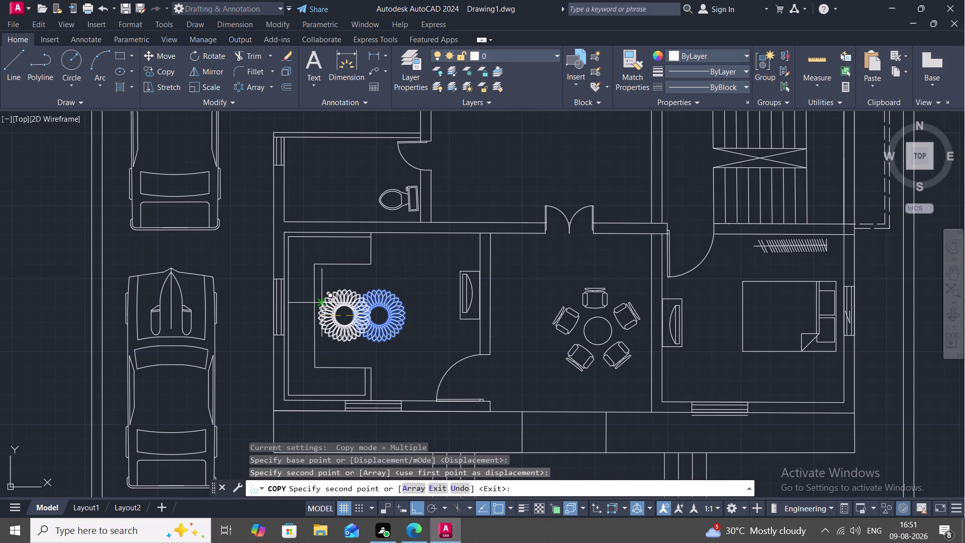
key(Escape)
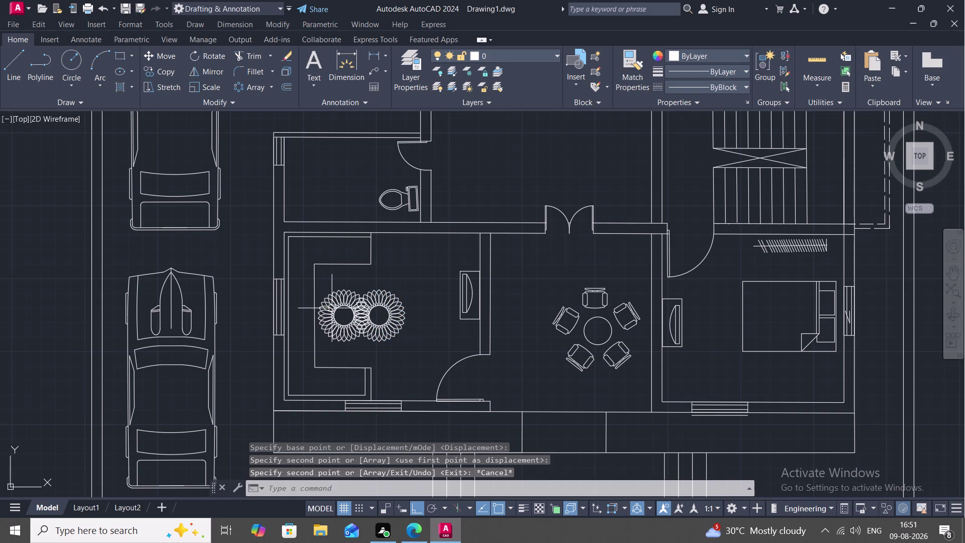
Start another COPY operation.
key(c)
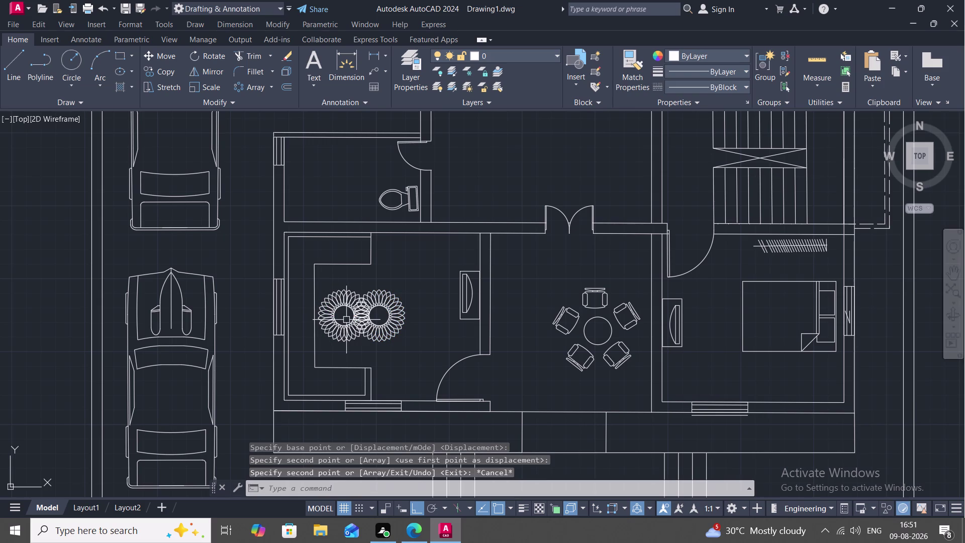
key(o)
key(space)
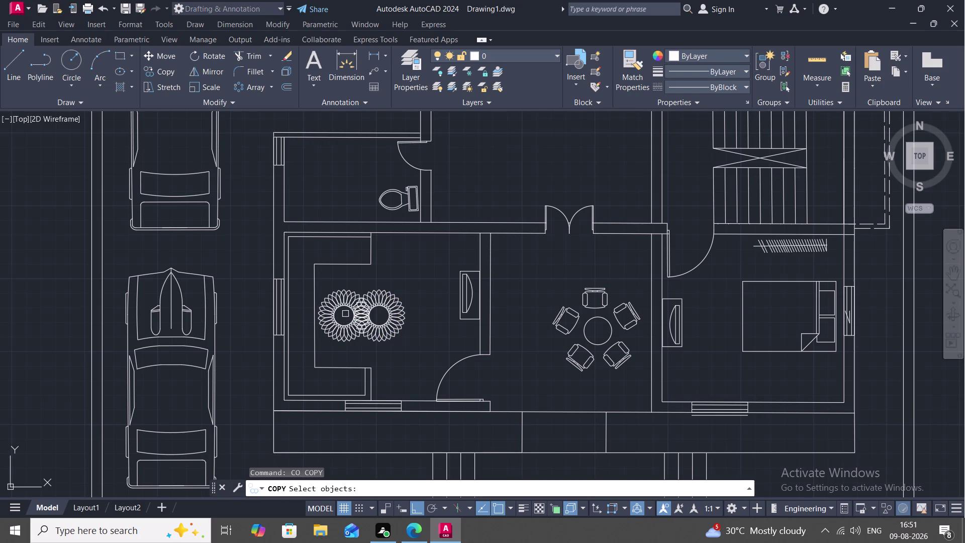
scroll(up, 3)
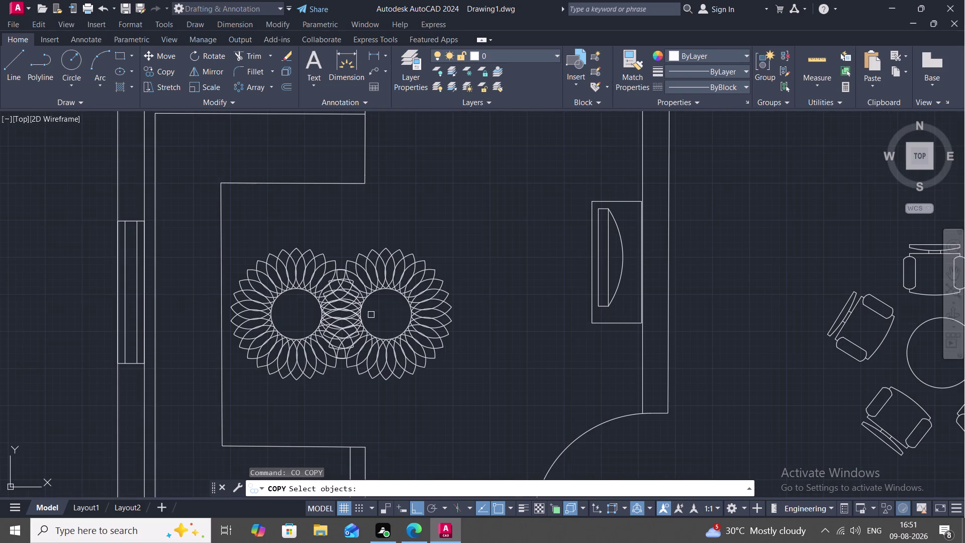
Abandon the pending copy and delete the right rosette's outer petal arcs.
click(378, 288)
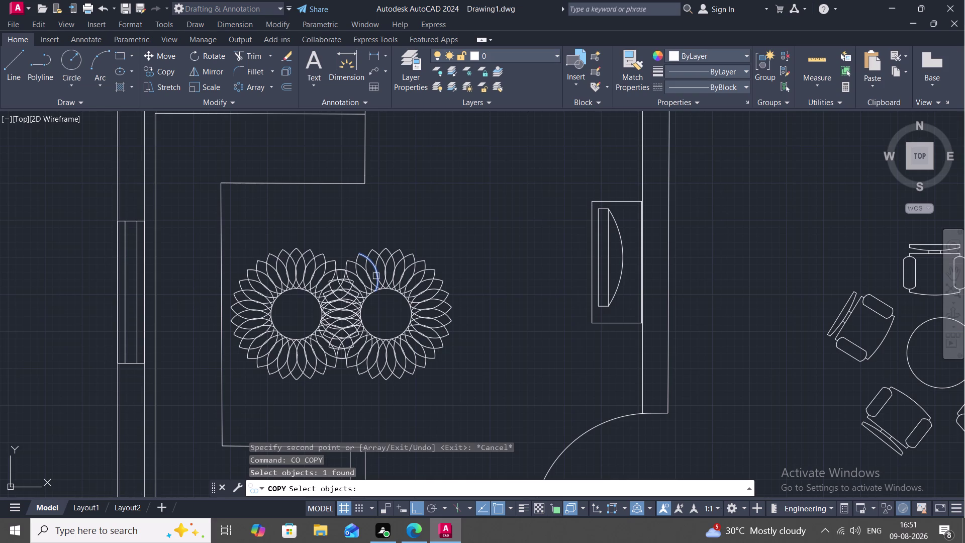
drag(372, 239, 430, 364)
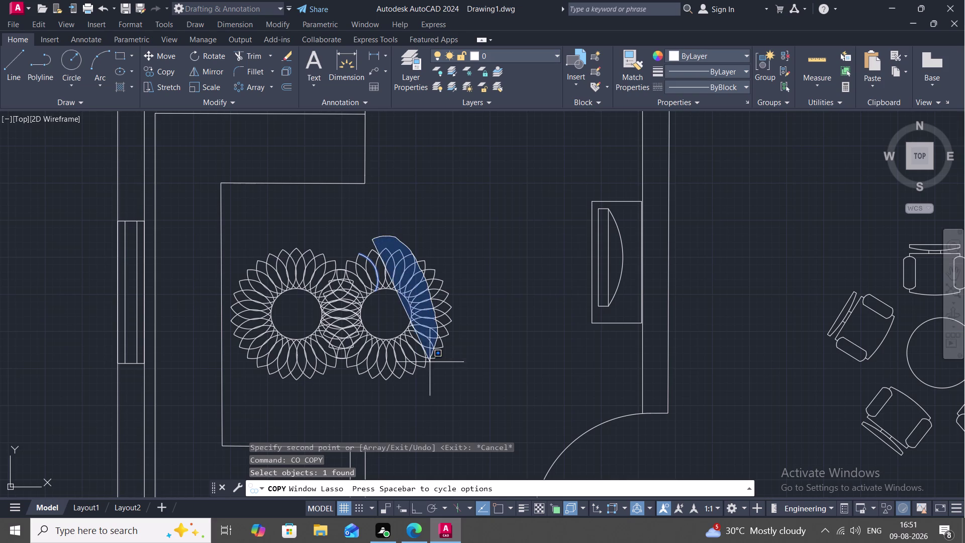
drag(429, 364, 421, 389)
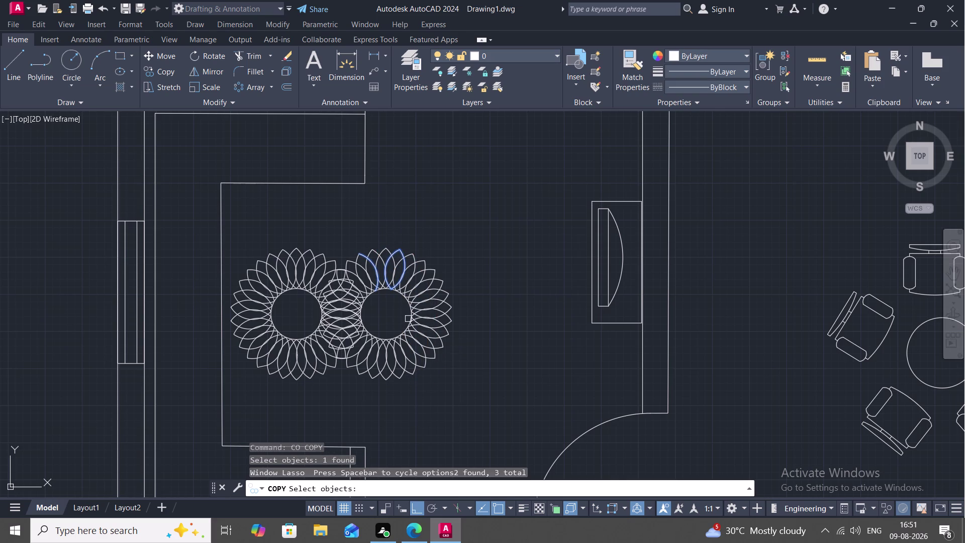
key(Escape)
click(408, 319)
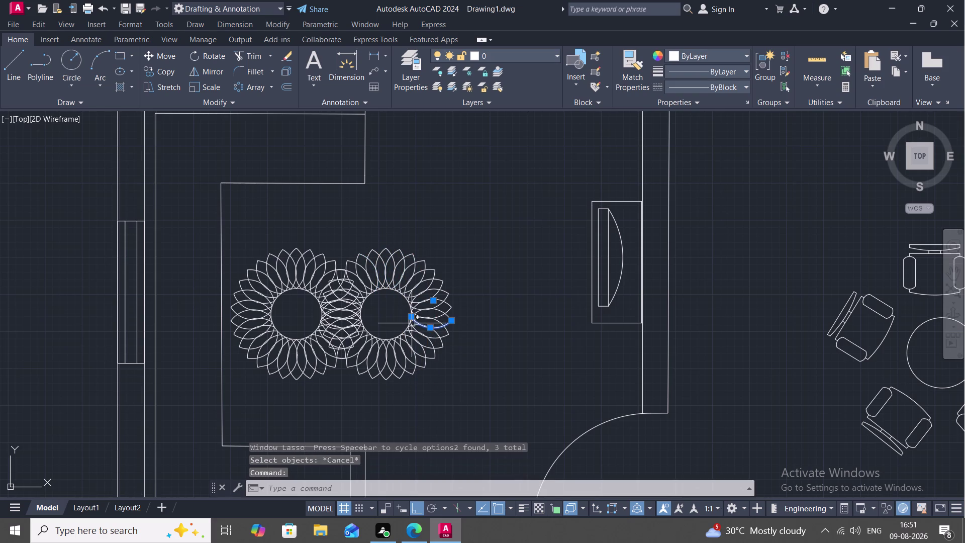
key(Escape)
drag(359, 233, 451, 304)
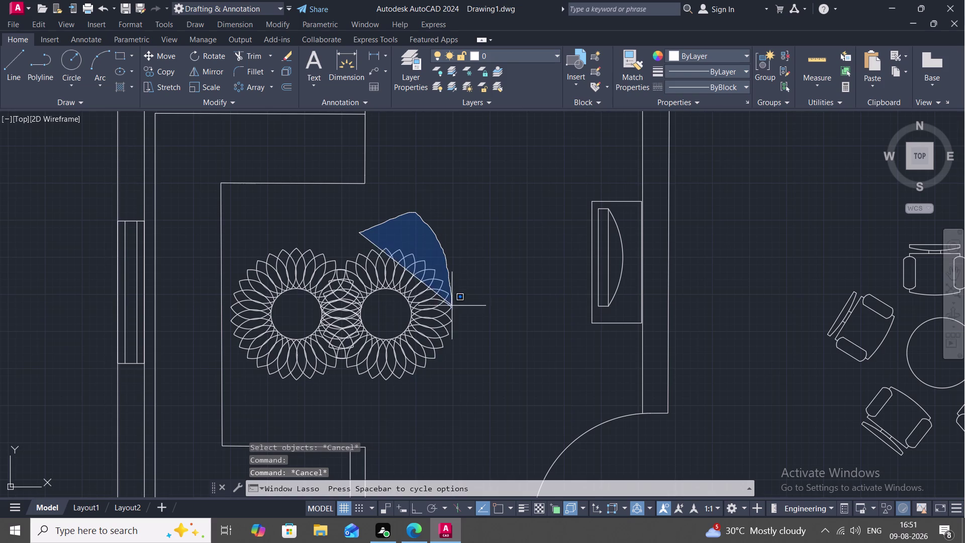
drag(452, 304, 410, 394)
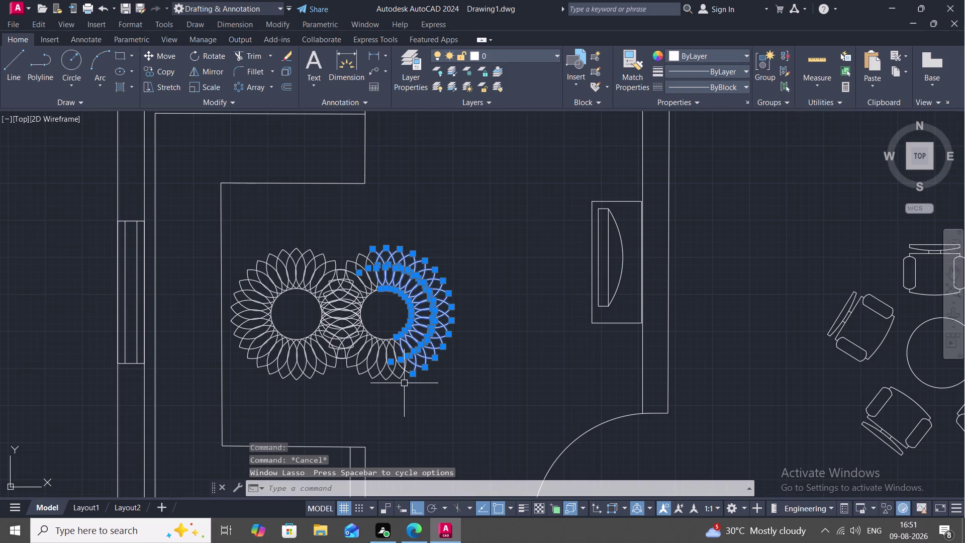
key(Delete)
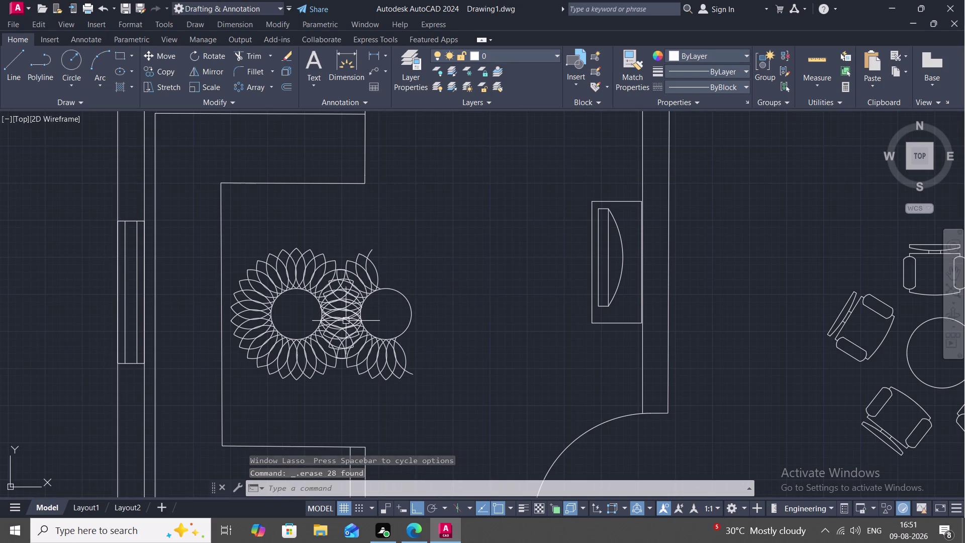
Begin copying the left rosette's arcs, then abandon the copy.
text(CO)
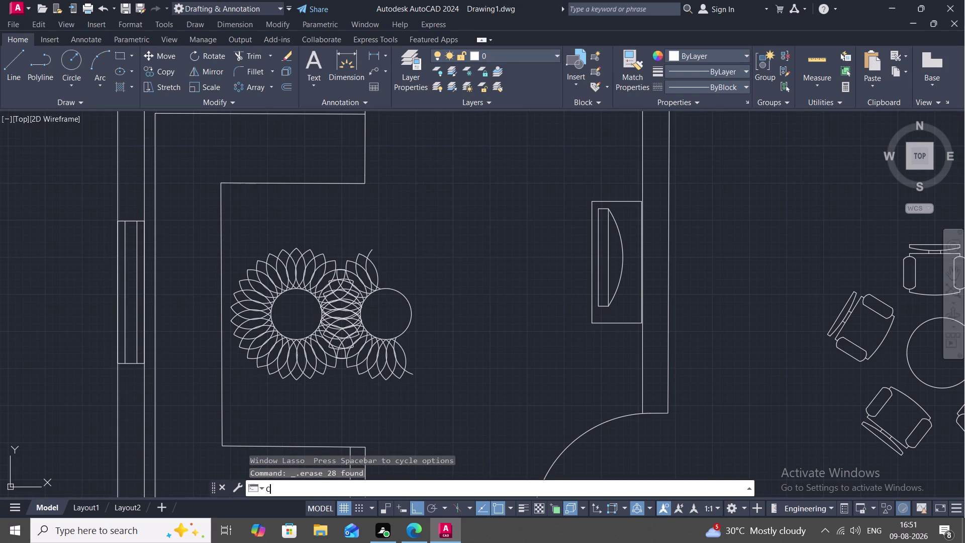
key(space)
drag(245, 228, 325, 231)
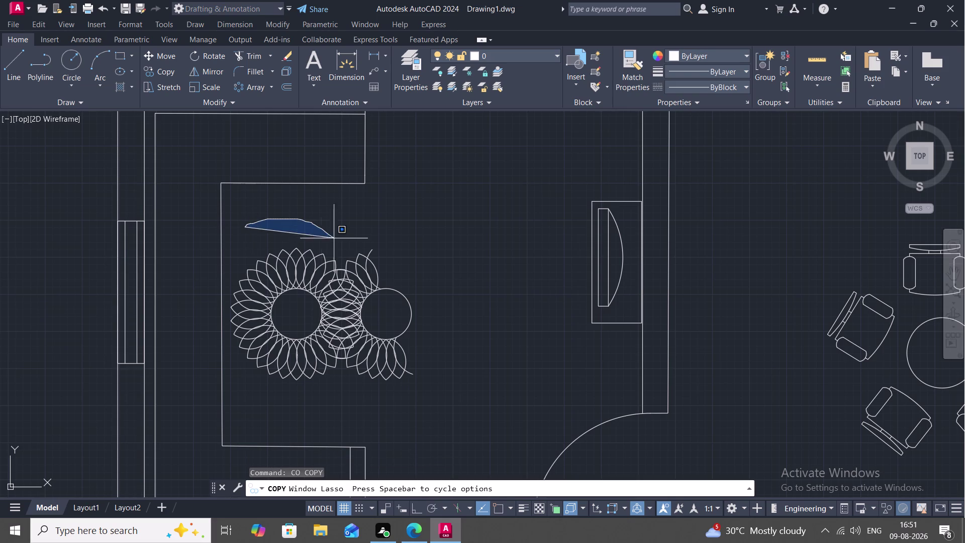
drag(325, 232, 320, 402)
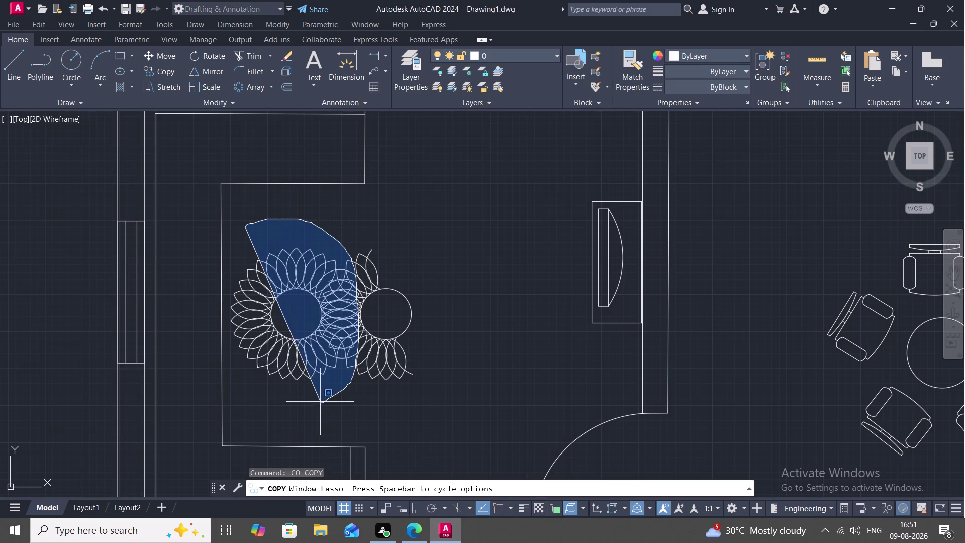
drag(320, 402, 221, 380)
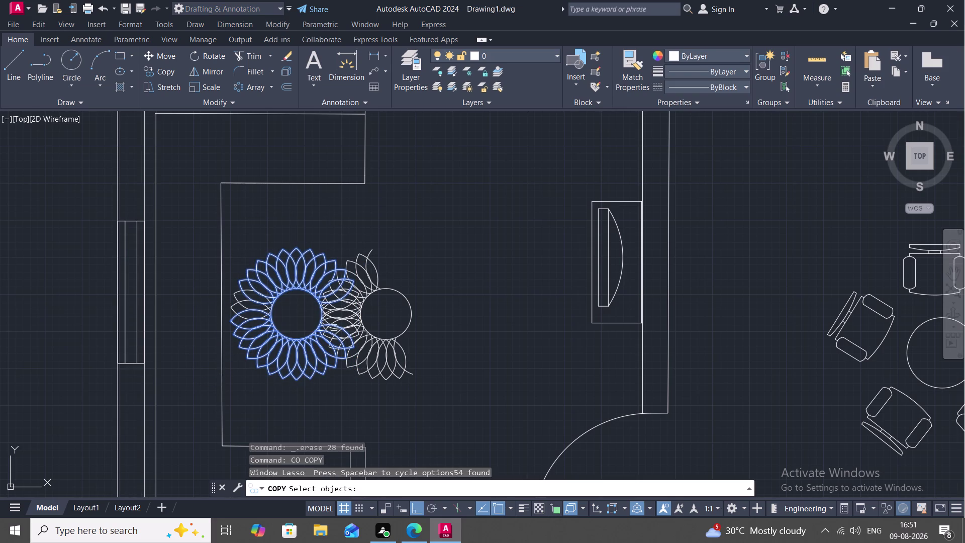
click(378, 335)
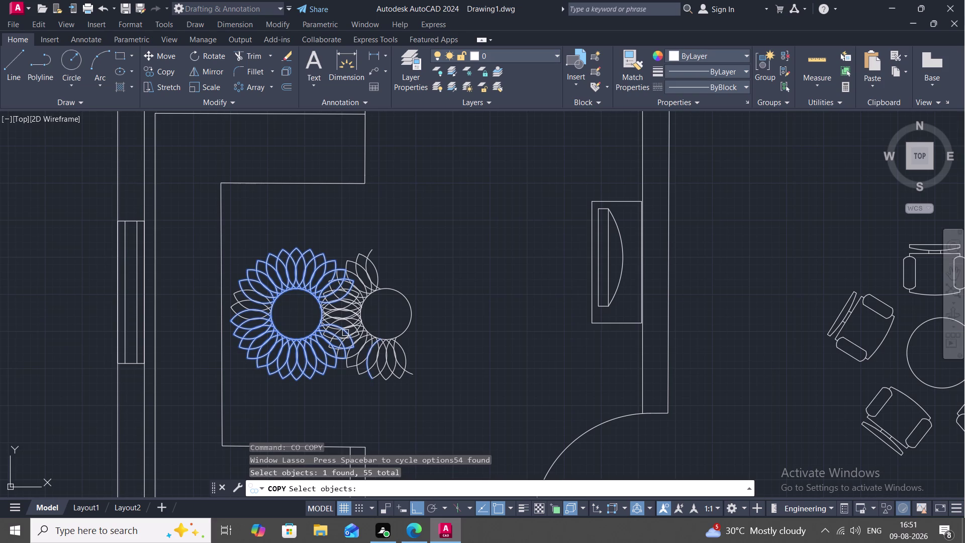
key(Escape)
Erase both rosettes' arcs together, then delete the leftover petal arcs.
drag(249, 222, 379, 424)
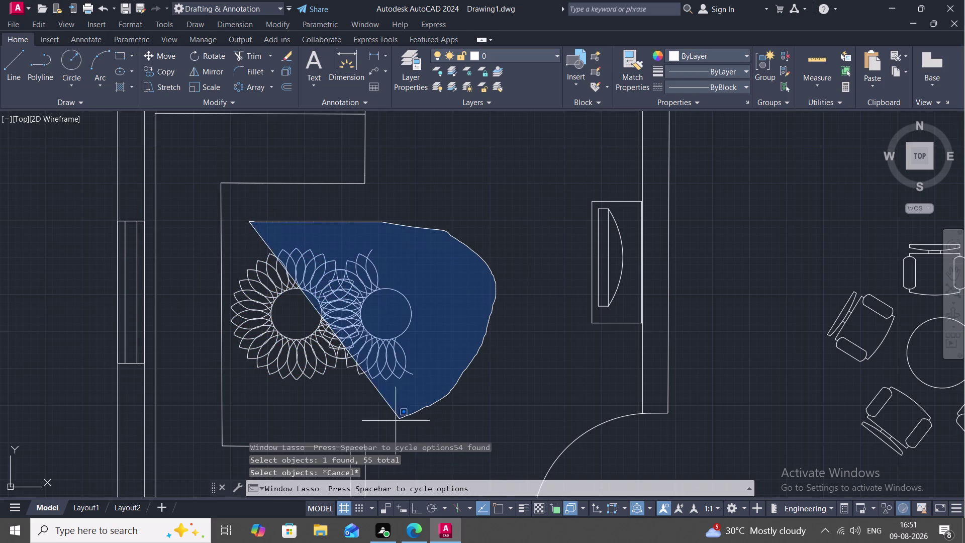
drag(380, 424, 227, 330)
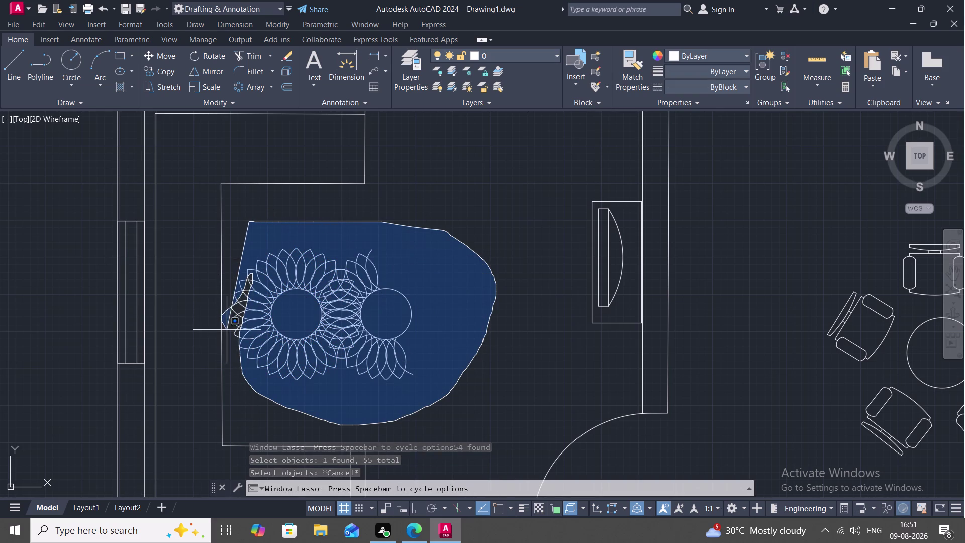
drag(227, 330, 243, 360)
key(Delete)
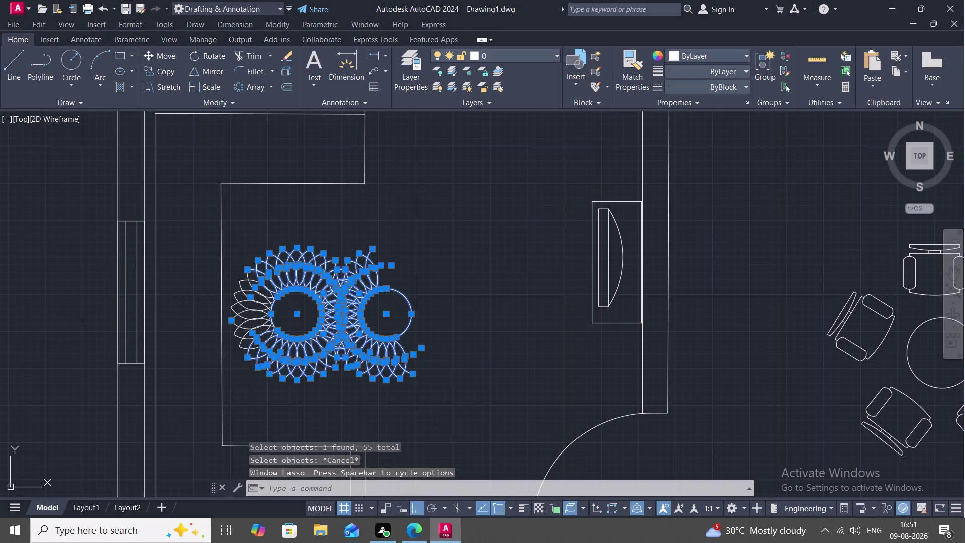
drag(235, 267, 262, 291)
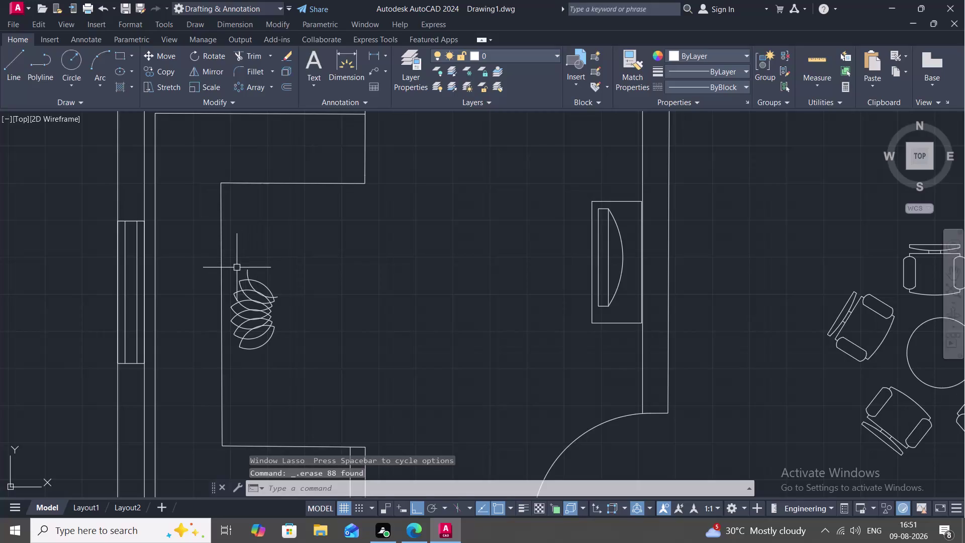
drag(262, 291, 250, 372)
drag(229, 285, 233, 369)
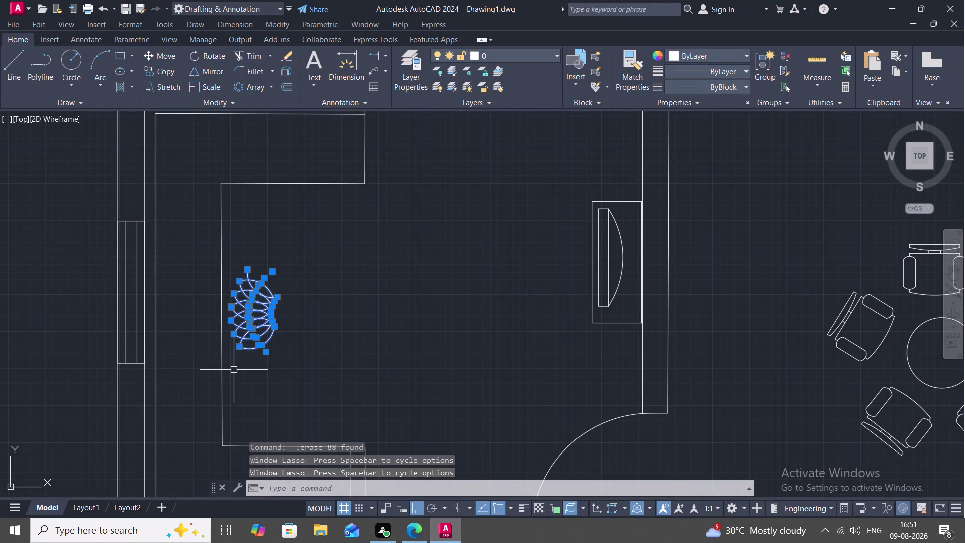
key(Delete)
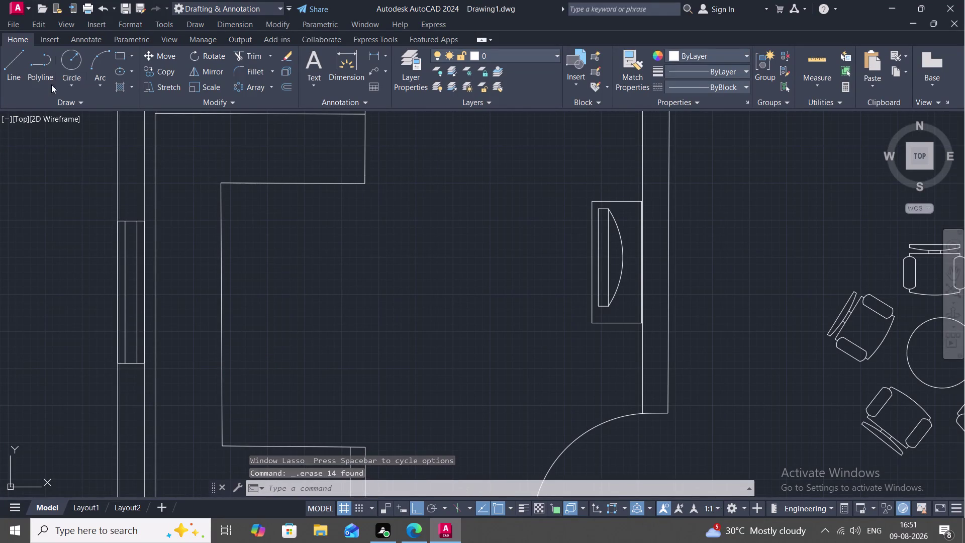
click(70, 62)
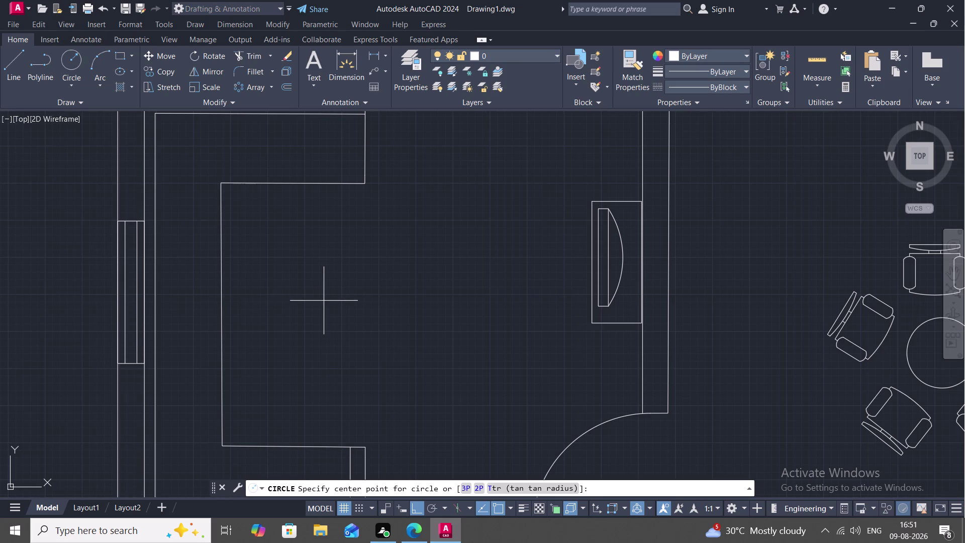
Draw a small circle and a larger circle sharing the same center in the room.
click(323, 301)
click(336, 326)
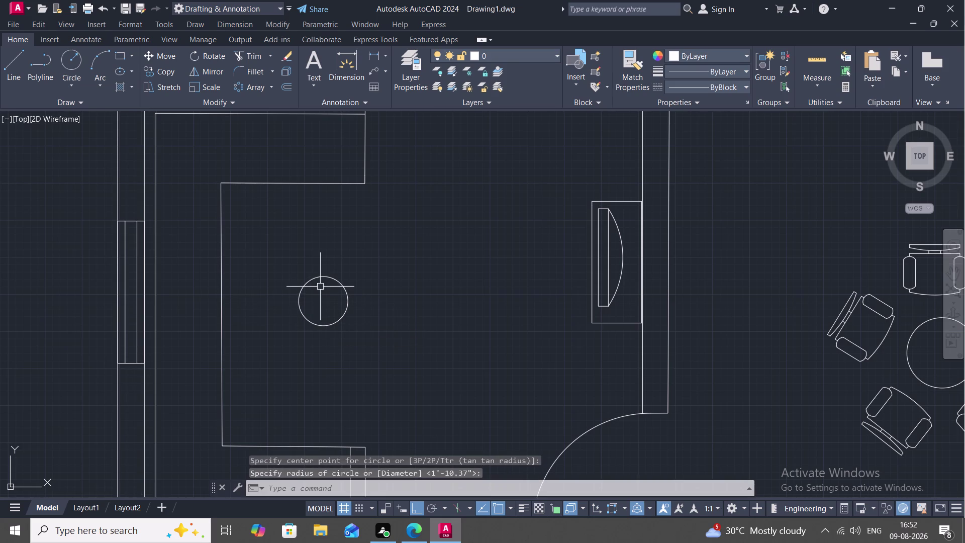
click(70, 59)
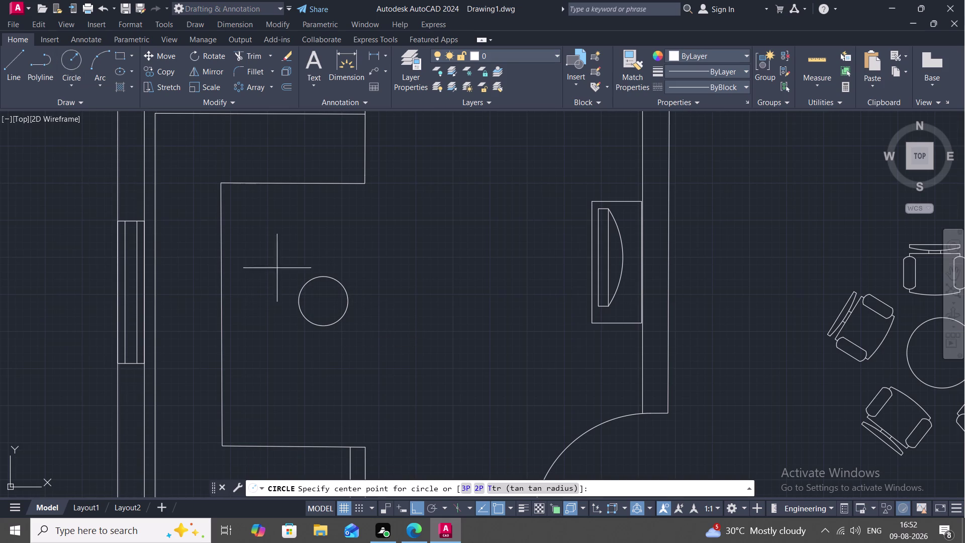
click(326, 300)
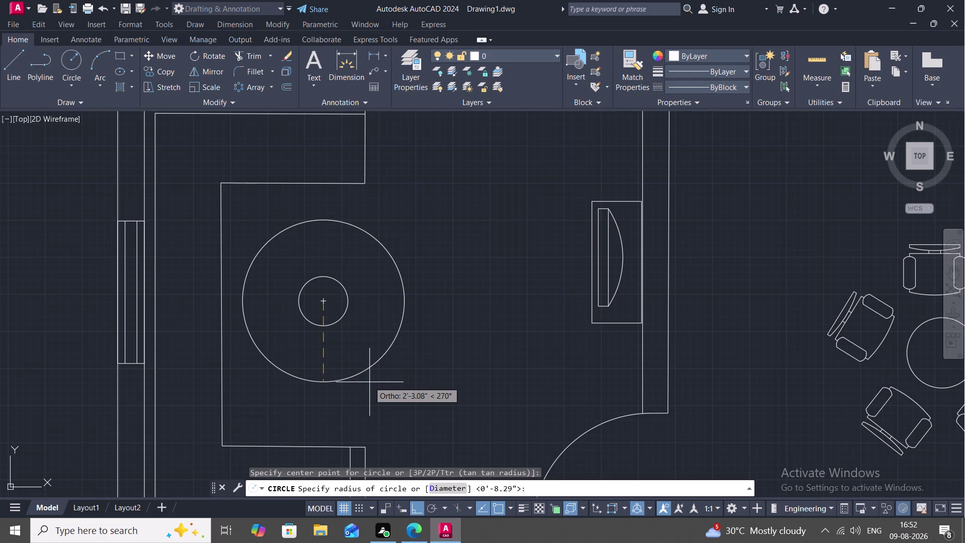
click(369, 382)
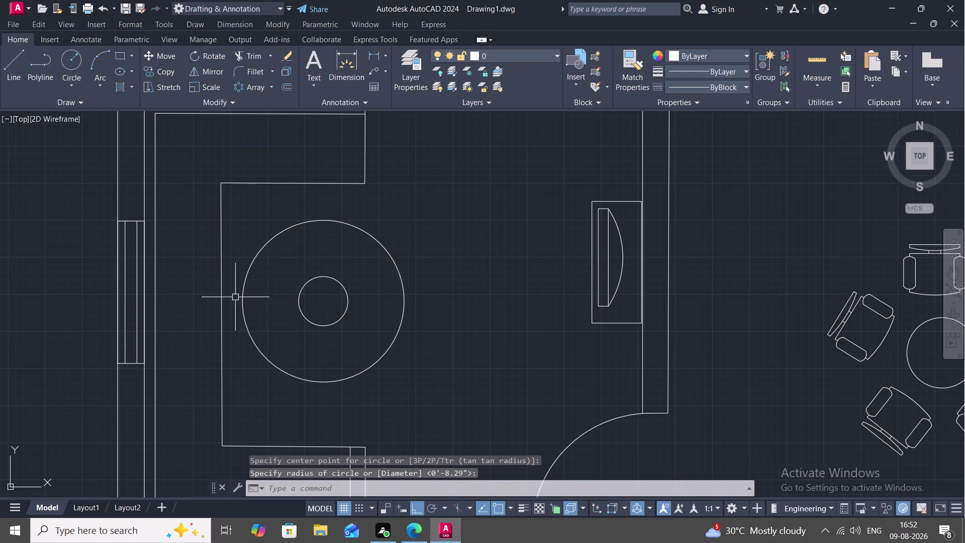
Draw a short vertical line from the inner circle's top to the outer circle's top.
click(15, 54)
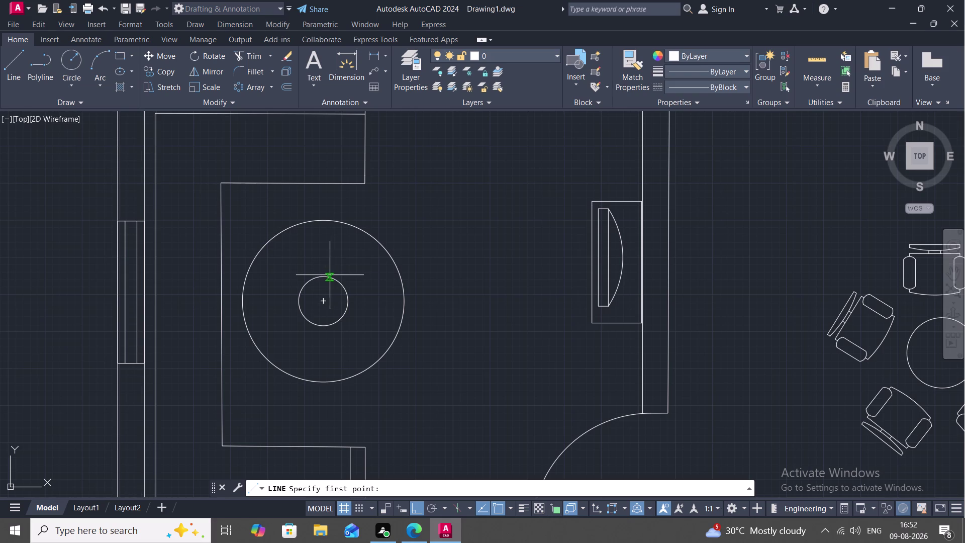
click(326, 275)
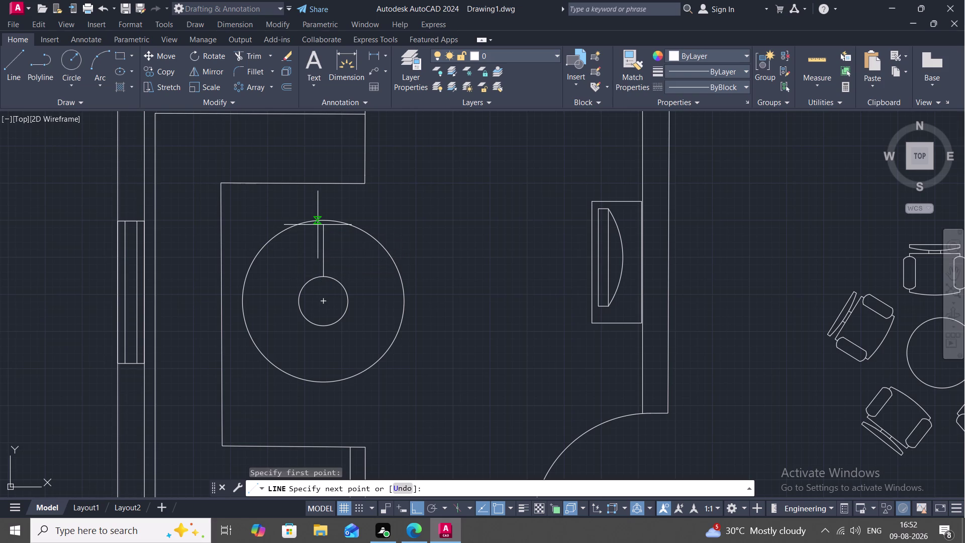
click(321, 217)
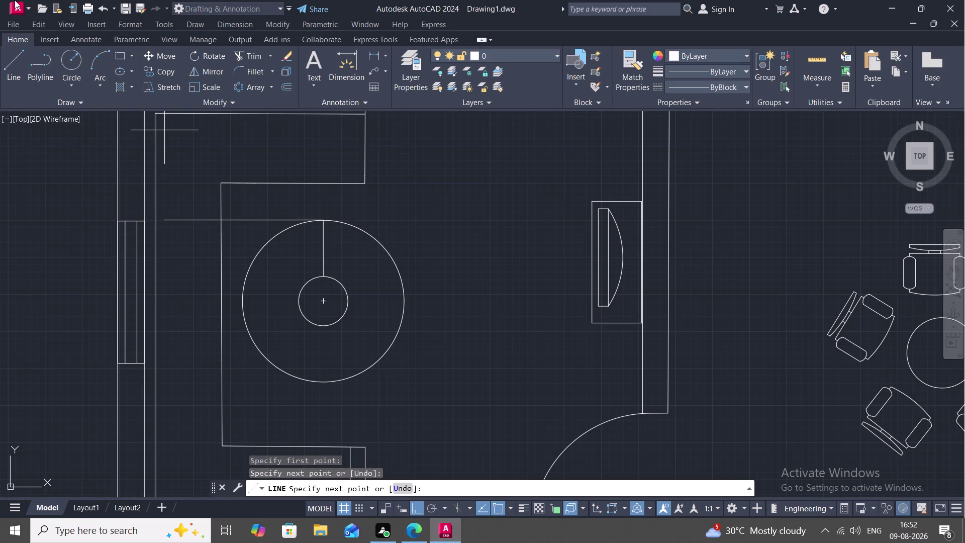
click(99, 78)
click(119, 238)
click(324, 218)
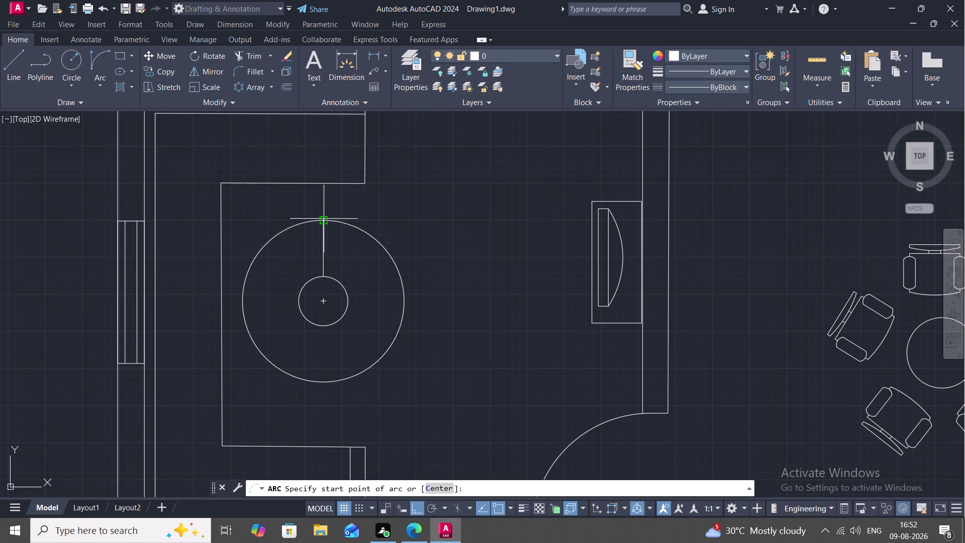
Zoom in on the circles and attempt an arc between their tops, then abandon it.
click(323, 275)
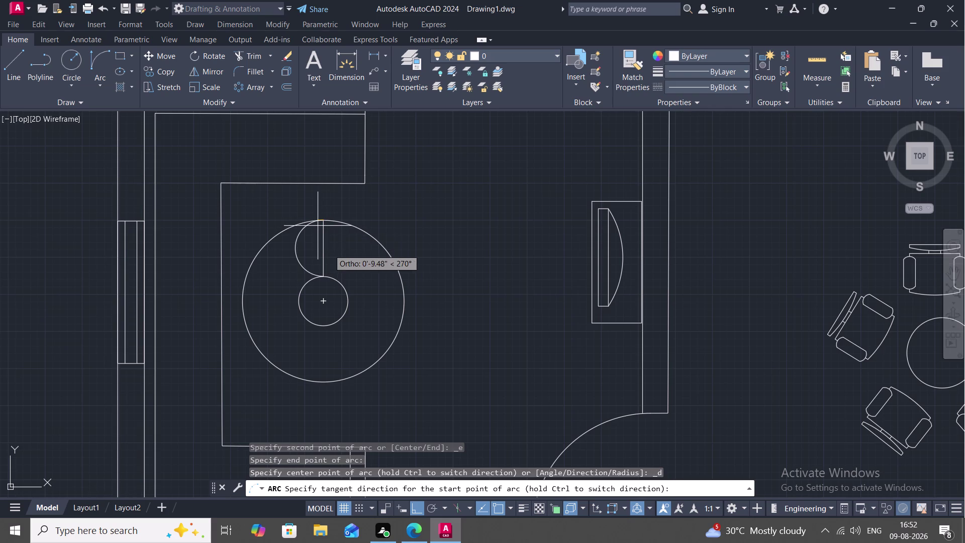
scroll(down, 3)
scroll(down, 3)
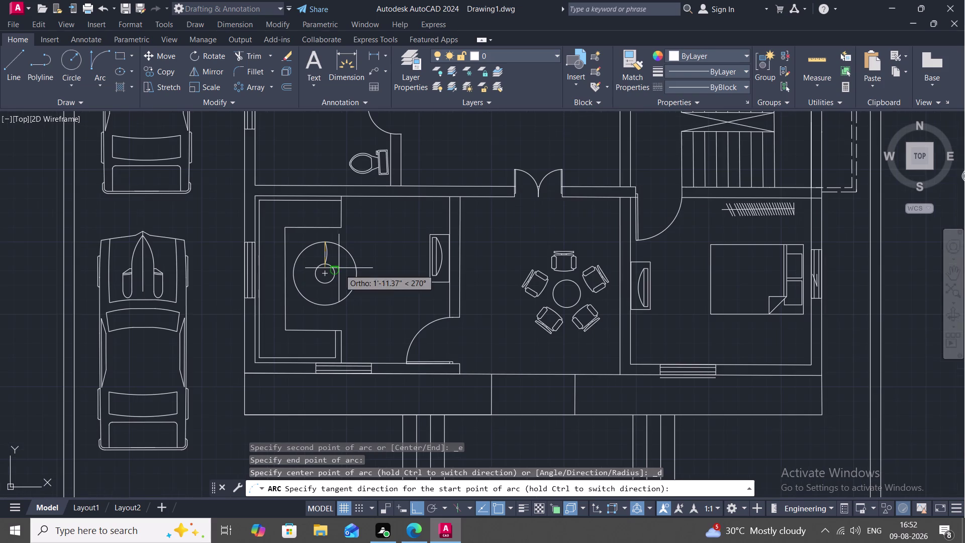
scroll(up, 3)
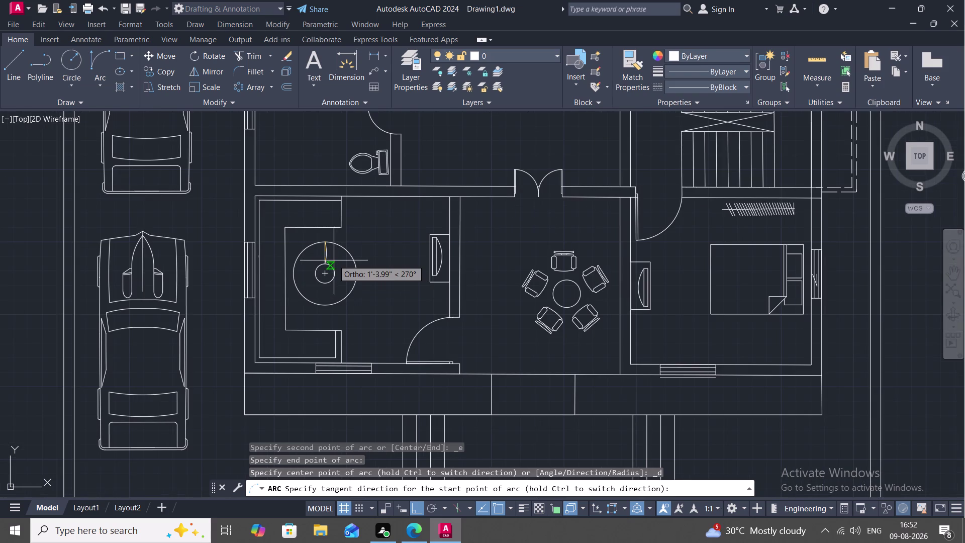
click(339, 254)
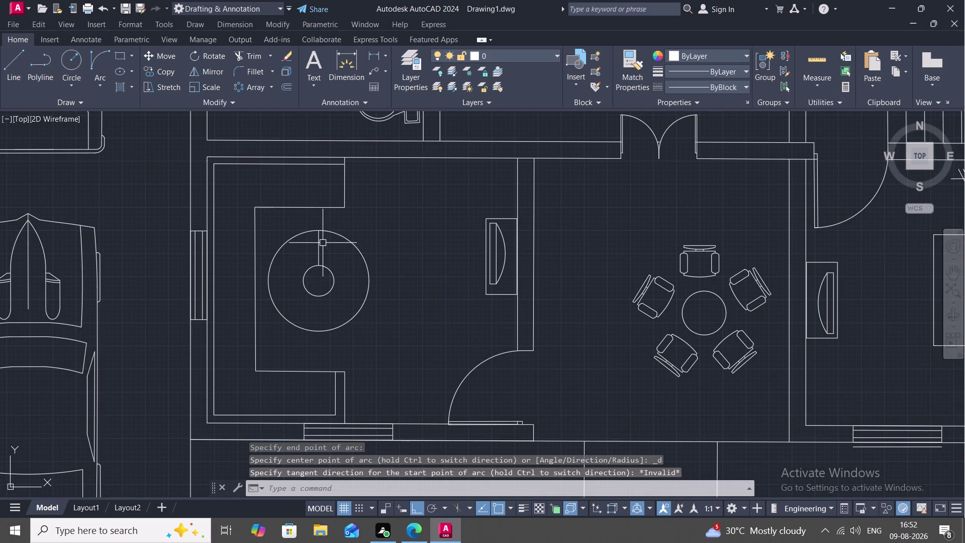
drag(100, 61, 108, 70)
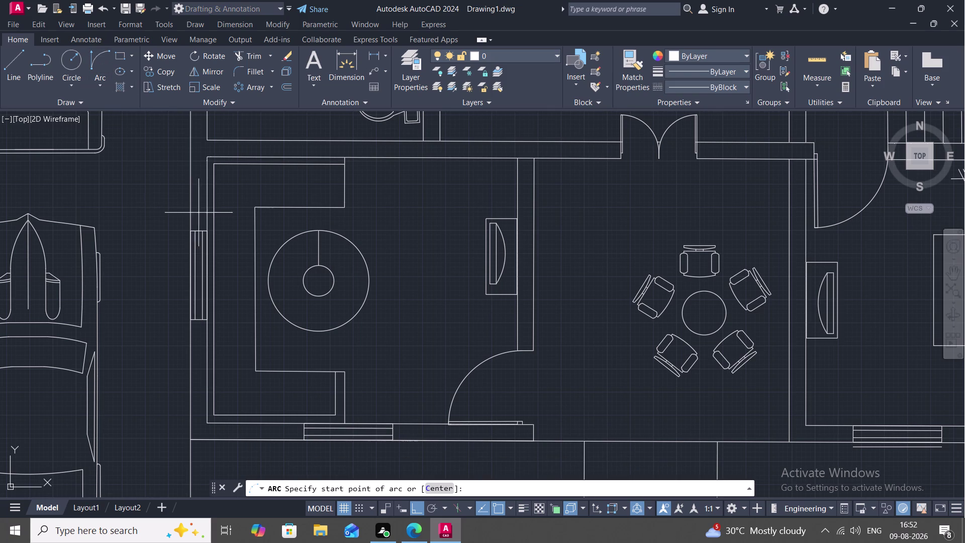
scroll(up, 3)
middle_drag(275, 275, 285, 313)
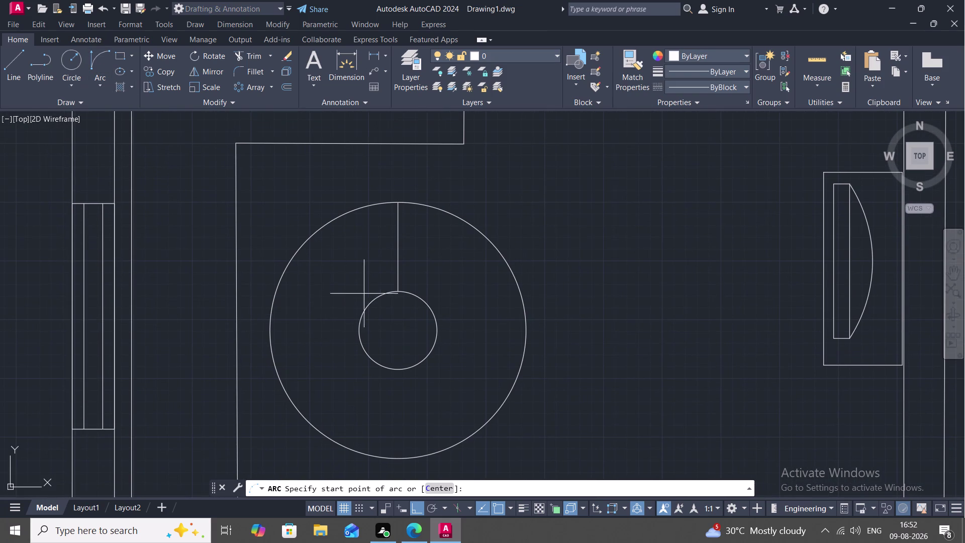
click(398, 287)
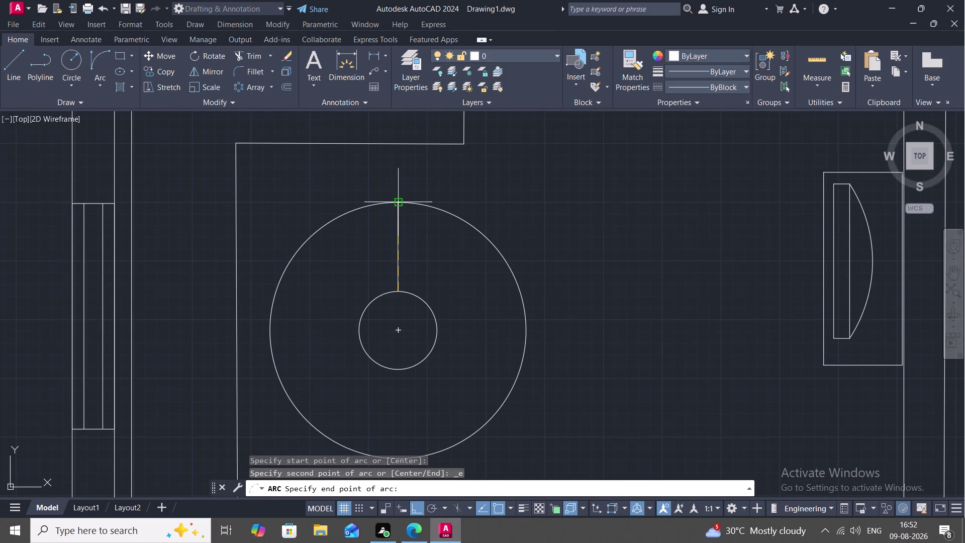
click(399, 203)
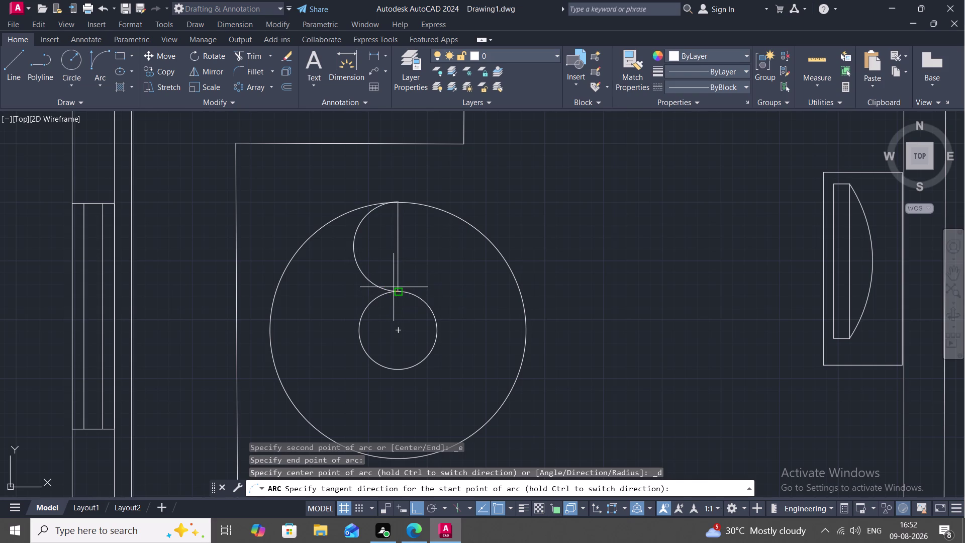
scroll(down, 3)
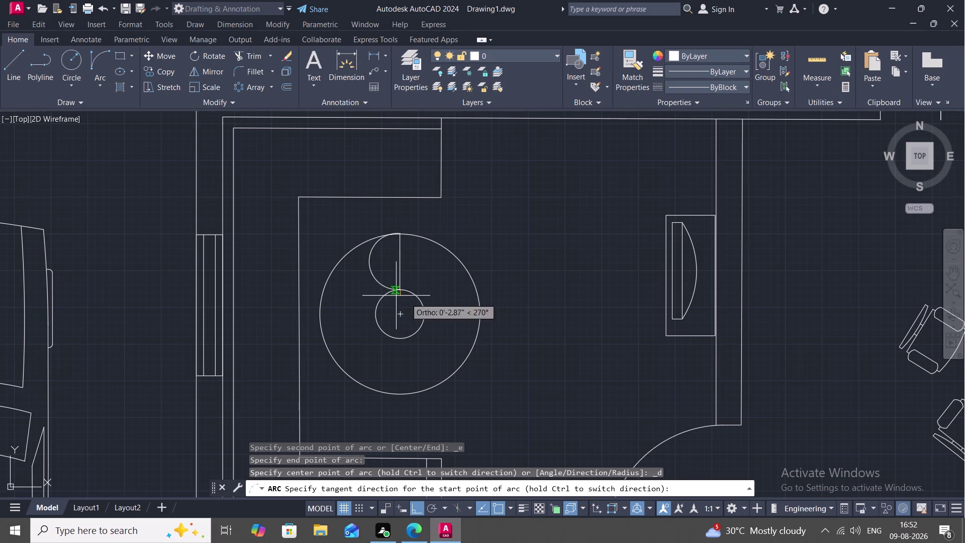
scroll(up, 3)
scroll(up, 3)
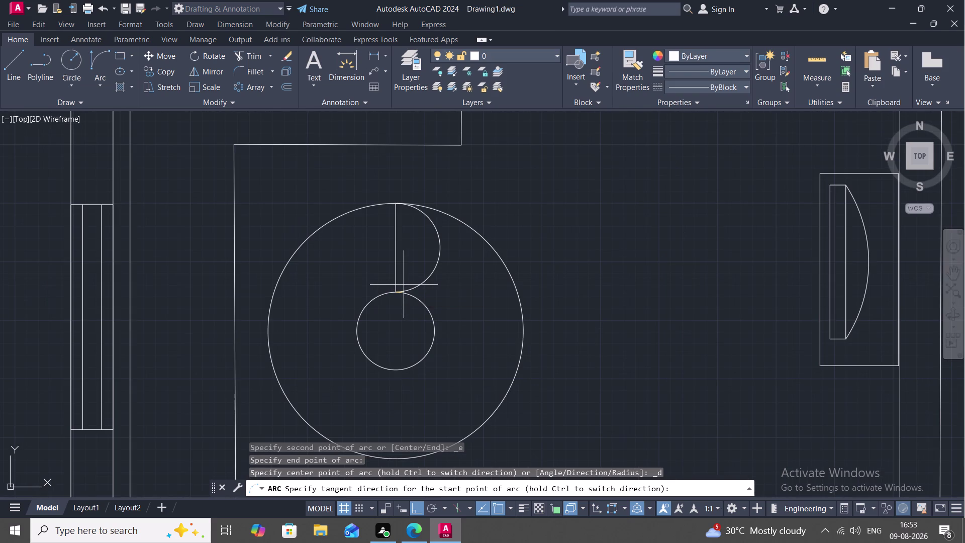
key(Escape)
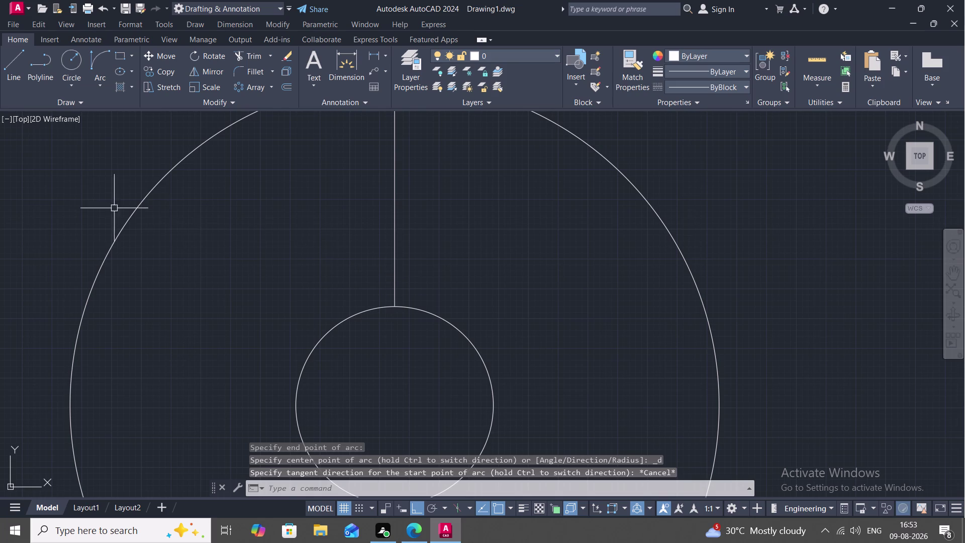
Draw an arc from the small circle's top to the outer circle's top, setting its bulge direction.
click(94, 65)
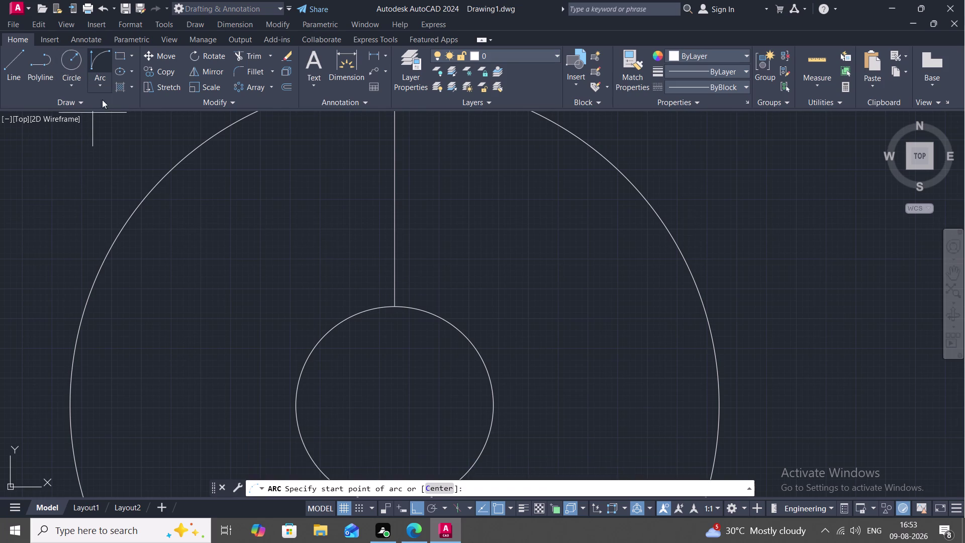
middle_drag(416, 286, 419, 388)
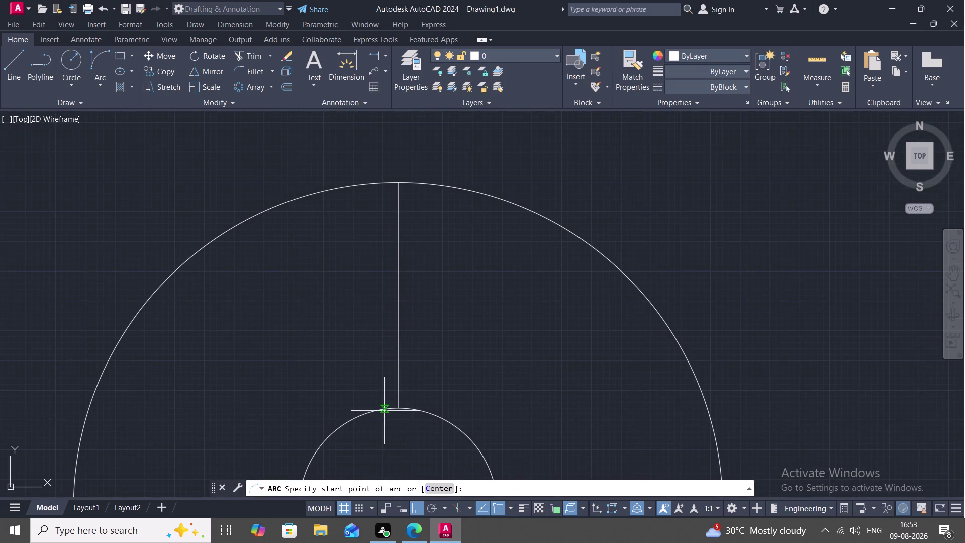
click(396, 407)
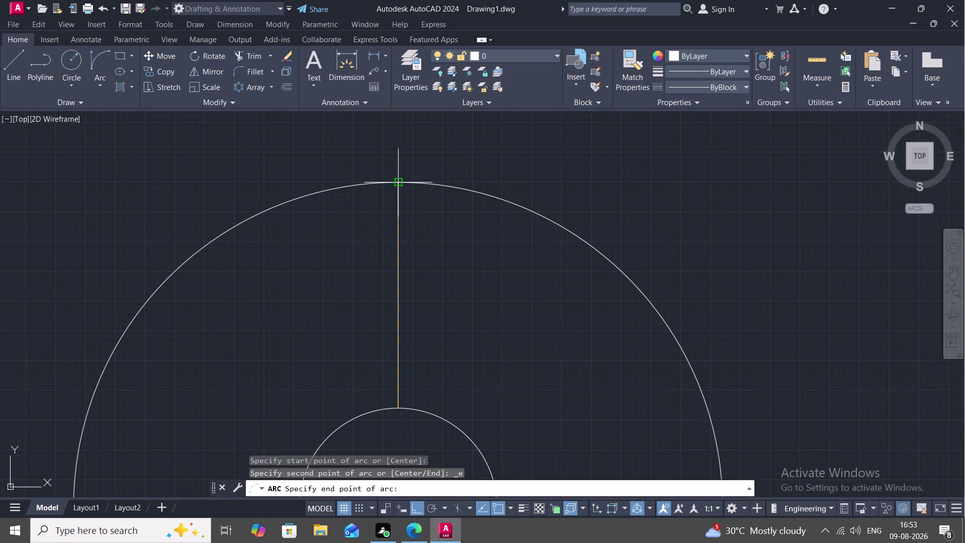
click(399, 183)
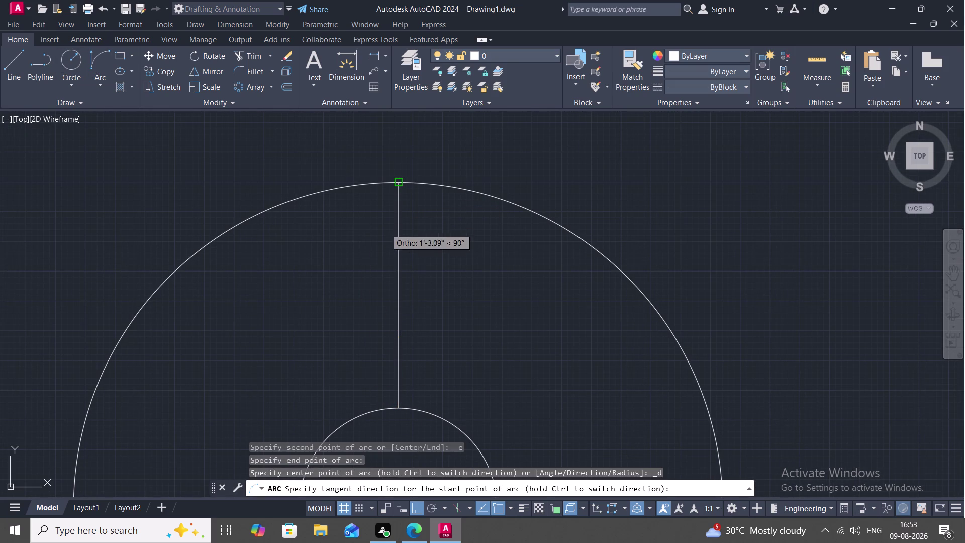
scroll(down, 3)
scroll(down, 3)
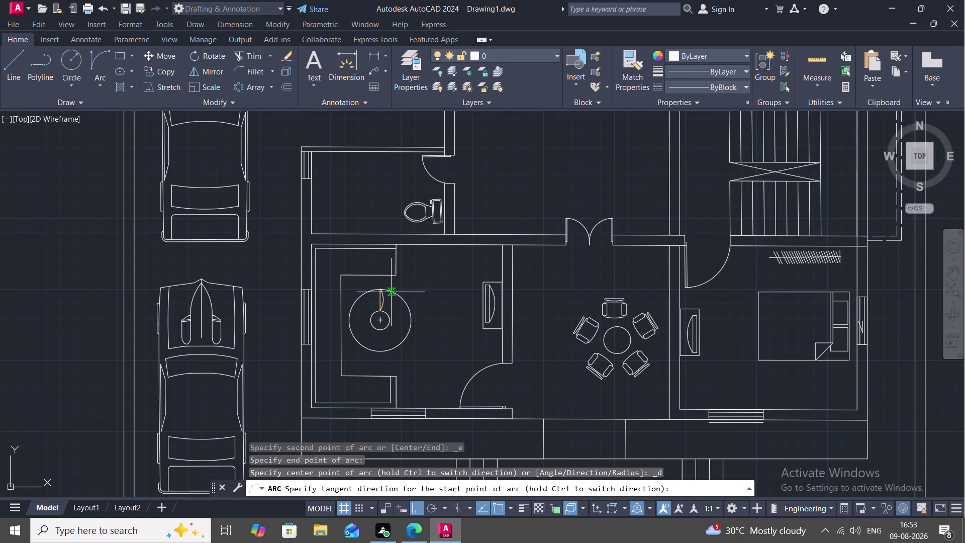
click(392, 292)
scroll(up, 3)
scroll(up, 3)
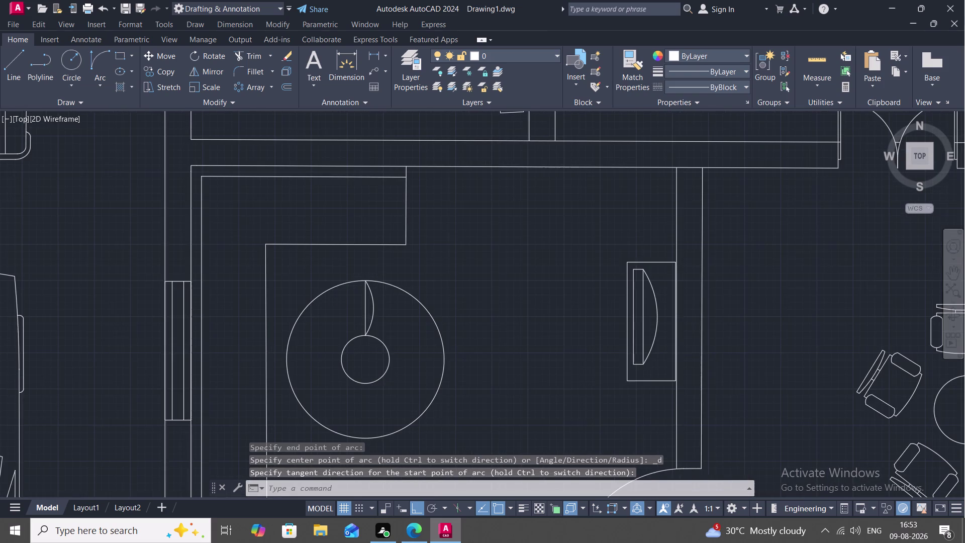
Mirror the curved arc with MI, picking two points for the mirror axis.
text(M)
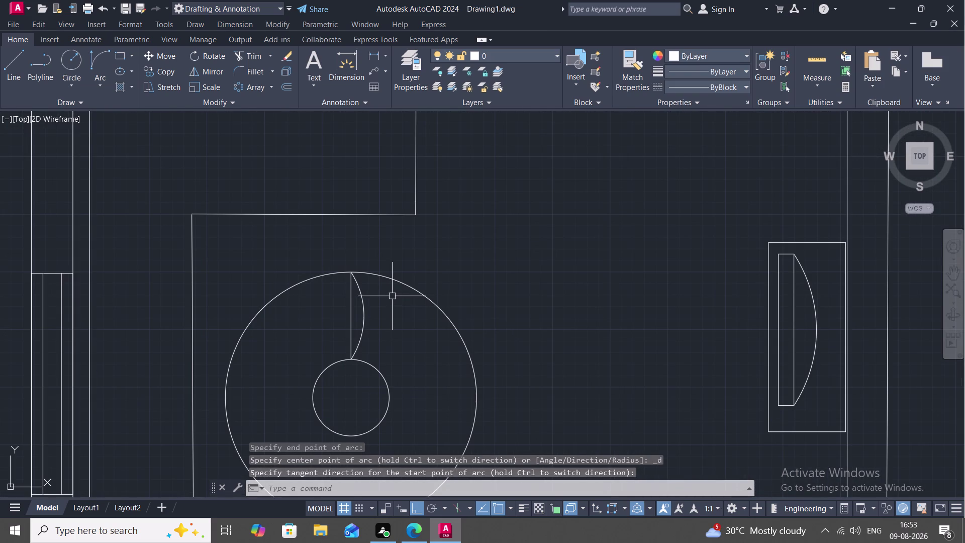
text(I)
key(space)
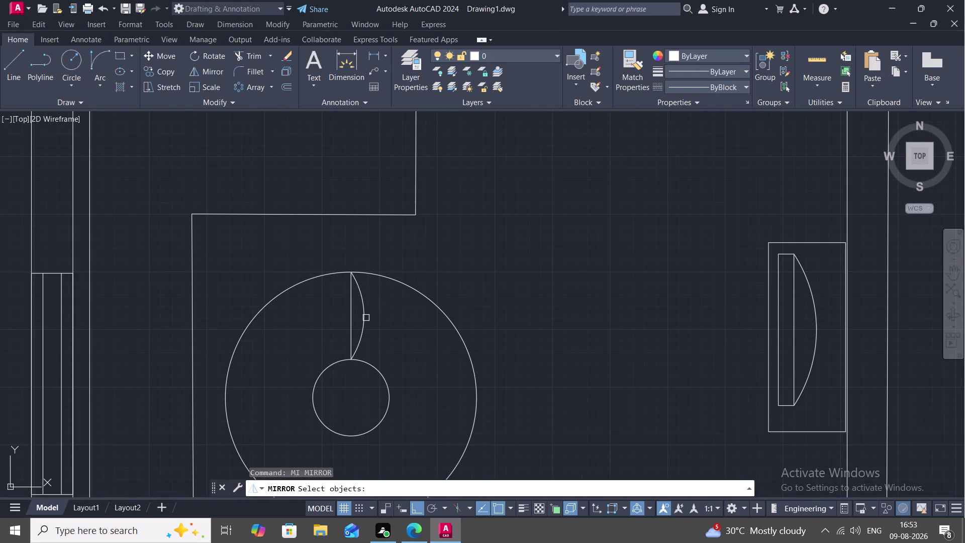
click(365, 319)
right_click(365, 319)
click(365, 318)
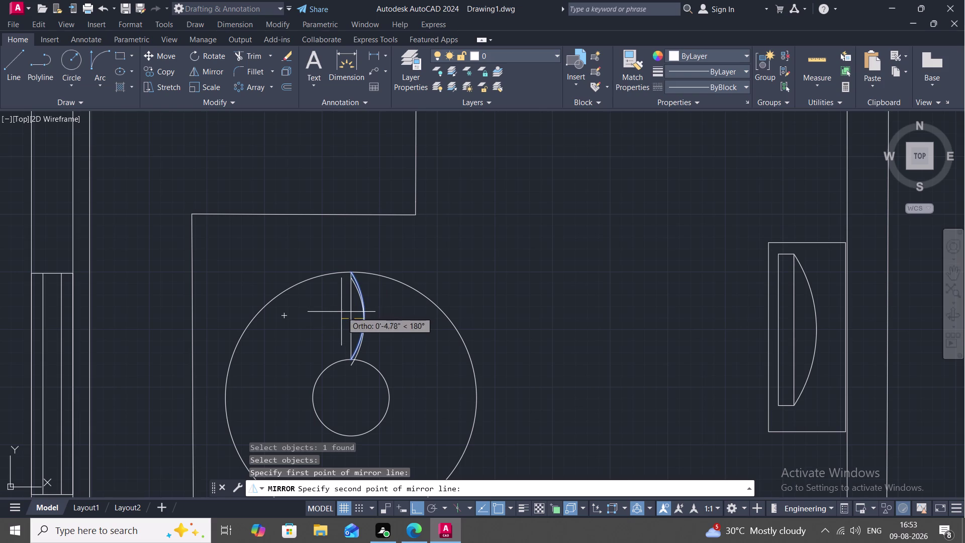
click(350, 290)
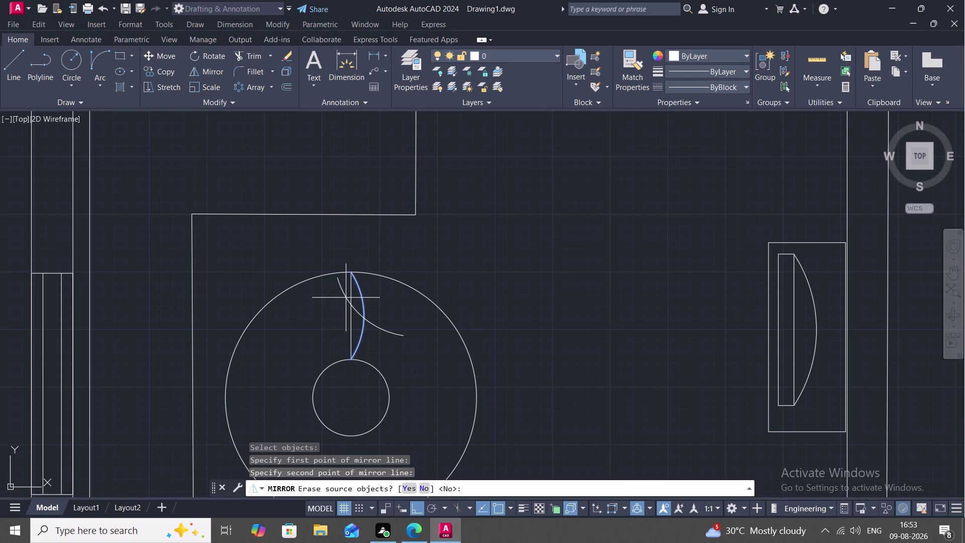
key(Escape)
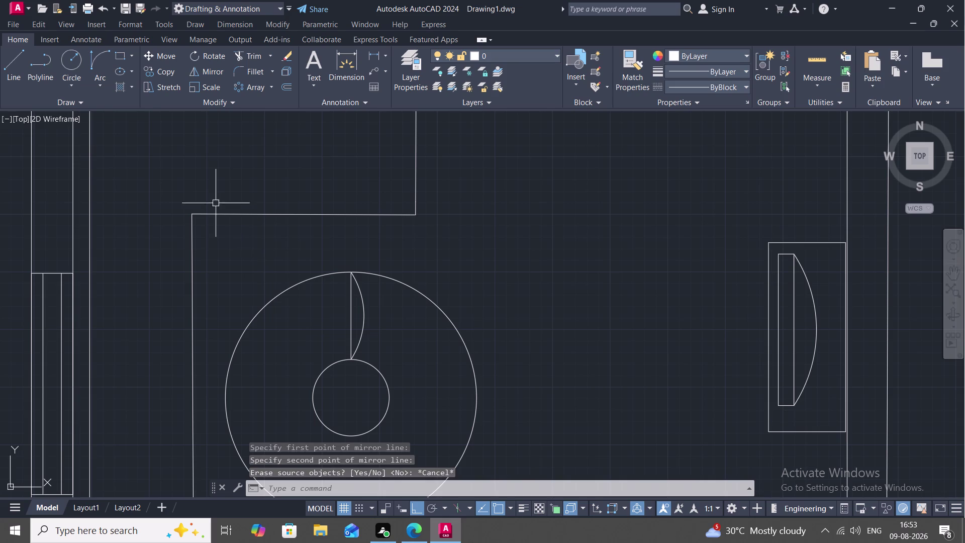
click(96, 66)
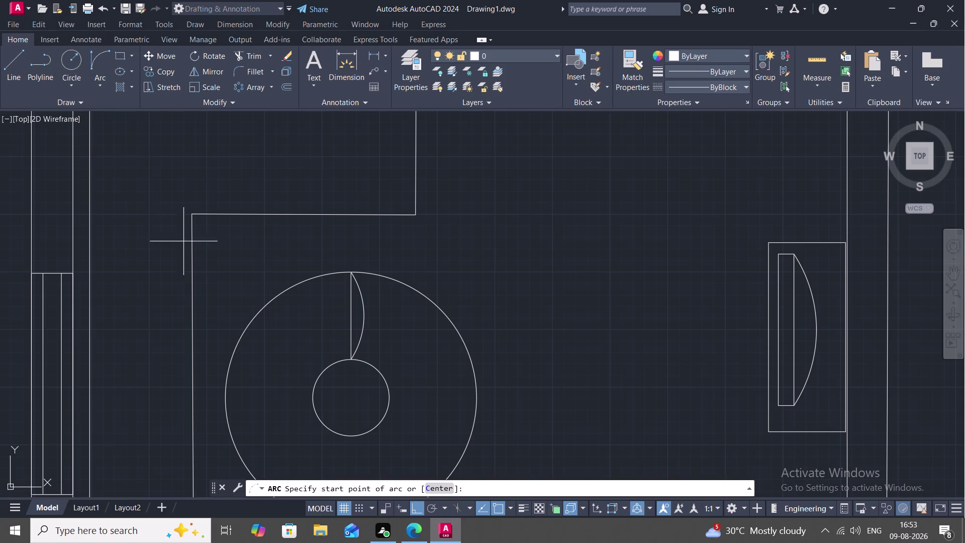
click(354, 358)
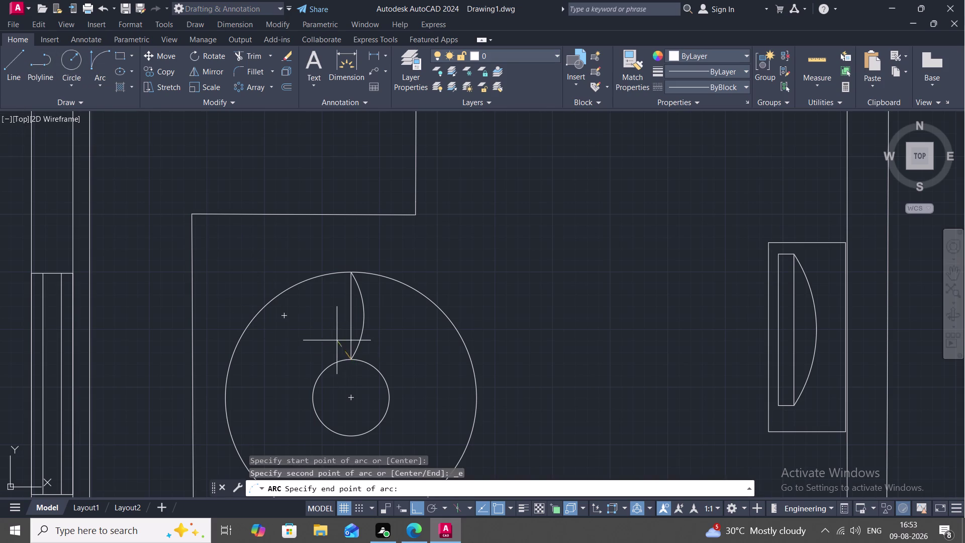
click(351, 273)
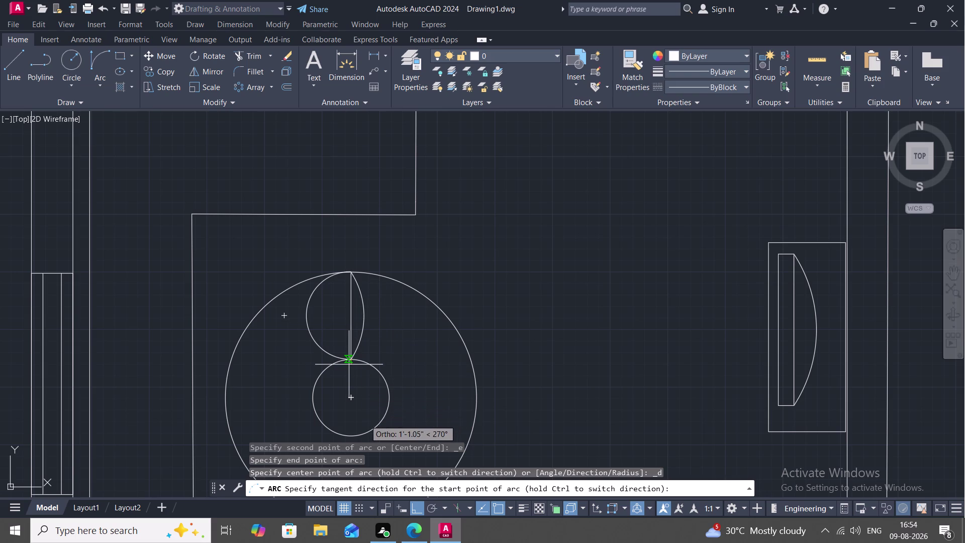
scroll(down, 3)
scroll(down, 3)
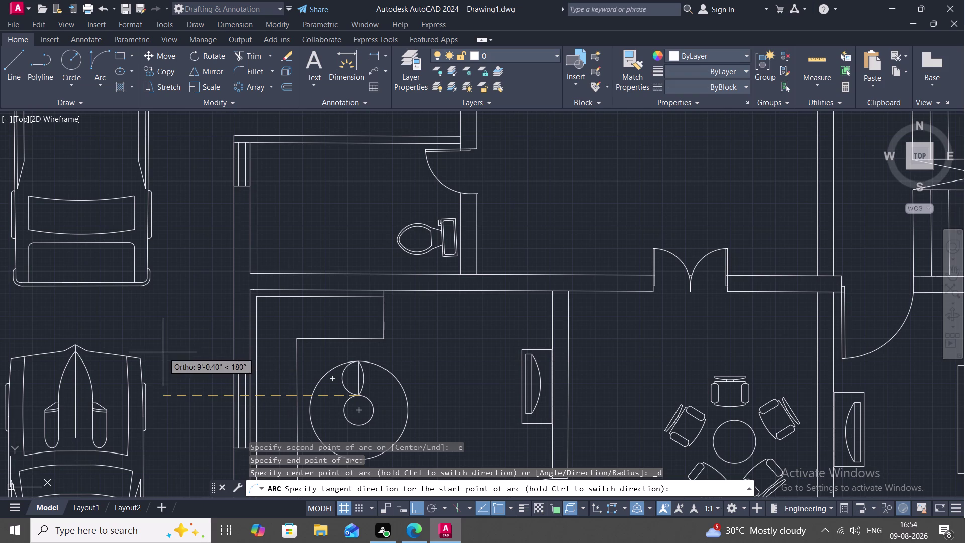
scroll(down, 3)
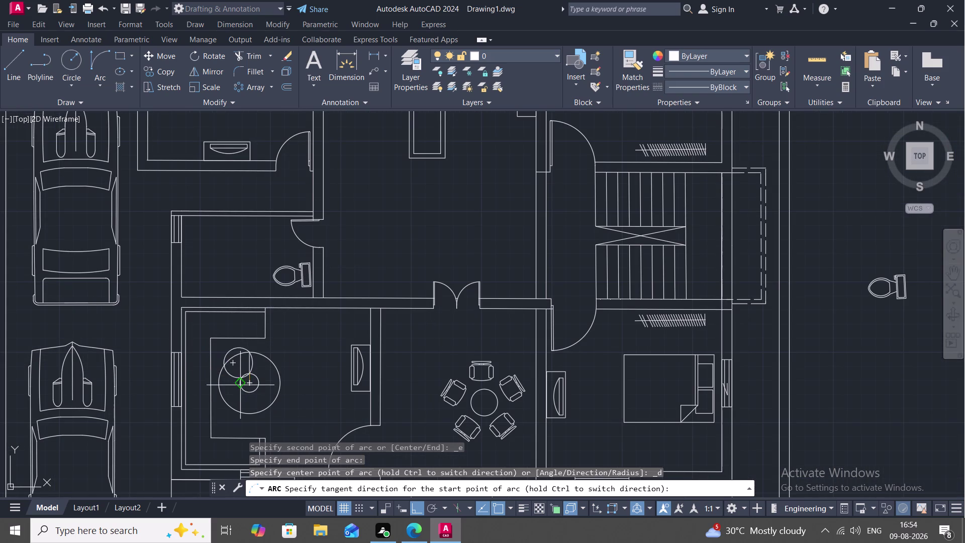
key(Escape)
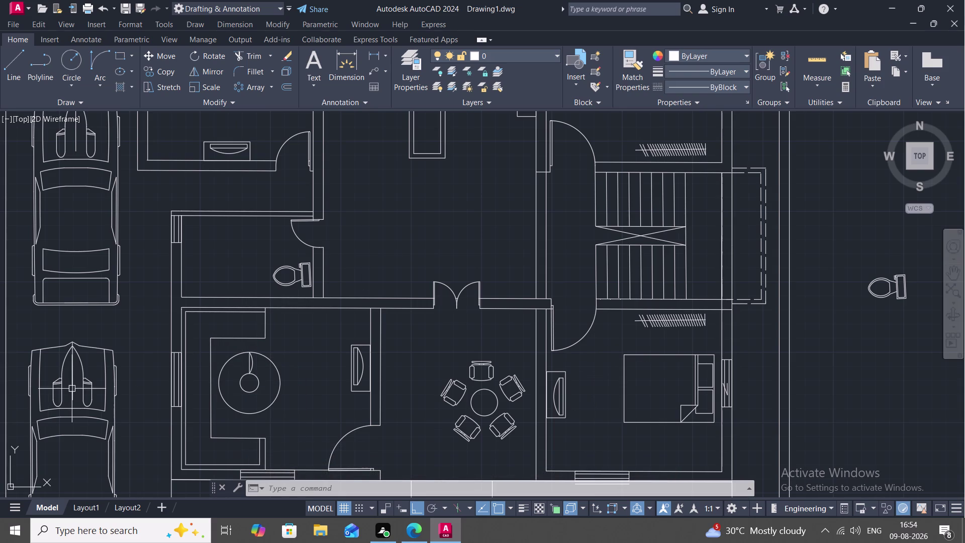
scroll(up, 3)
middle_drag(250, 366, 266, 374)
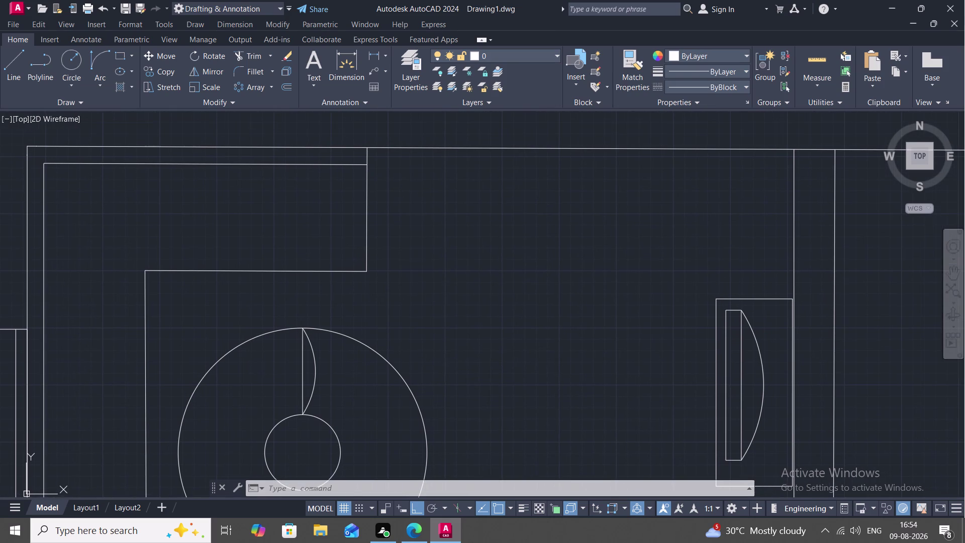
Mirror the curved arc across a two-point axis, keeping the original arc.
text(MI)
key(space)
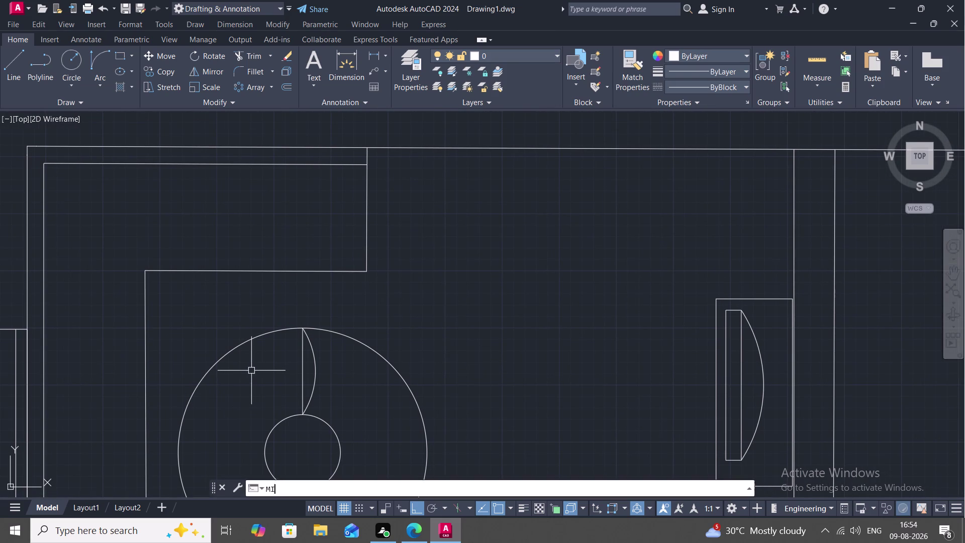
click(314, 380)
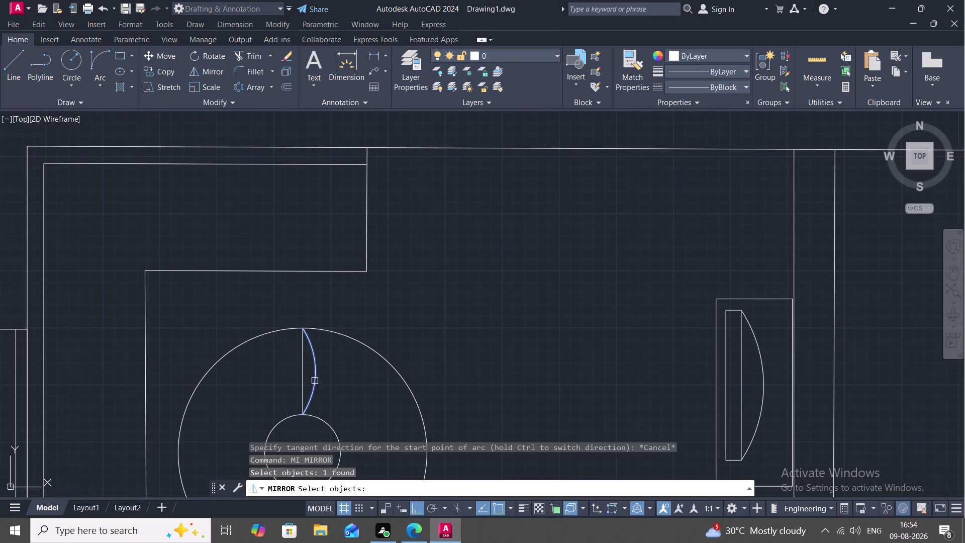
right_click(315, 380)
click(314, 380)
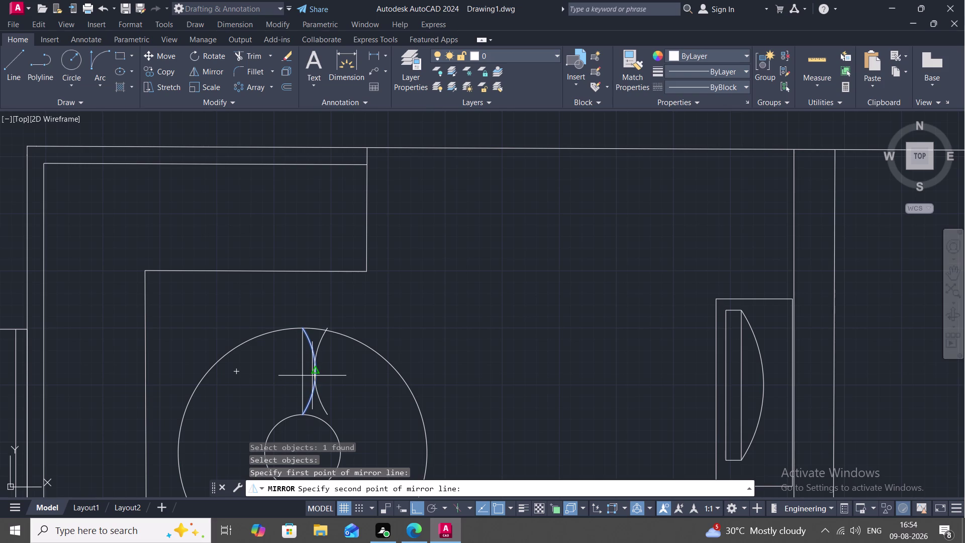
click(312, 375)
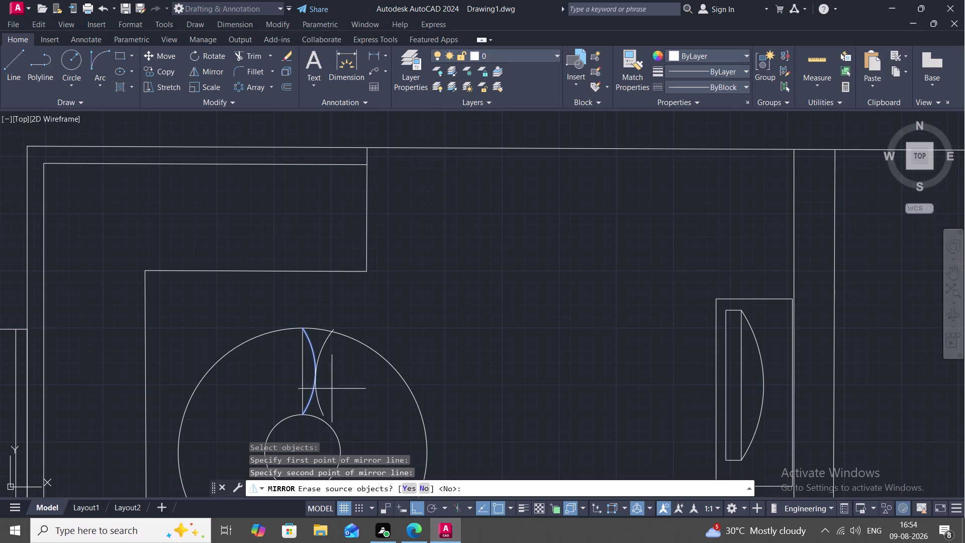
click(426, 485)
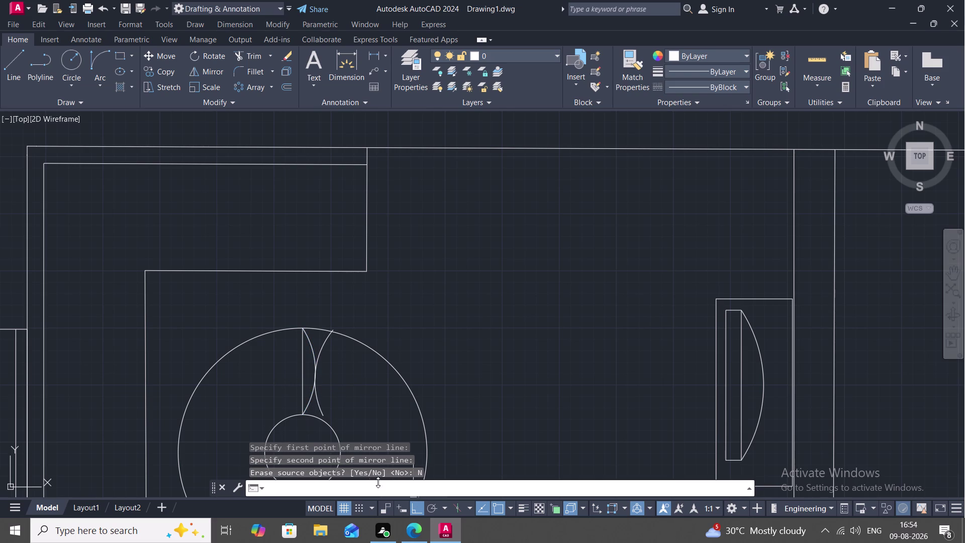
Cancel a started copy and erase the unwanted duplicate arc.
text(CO)
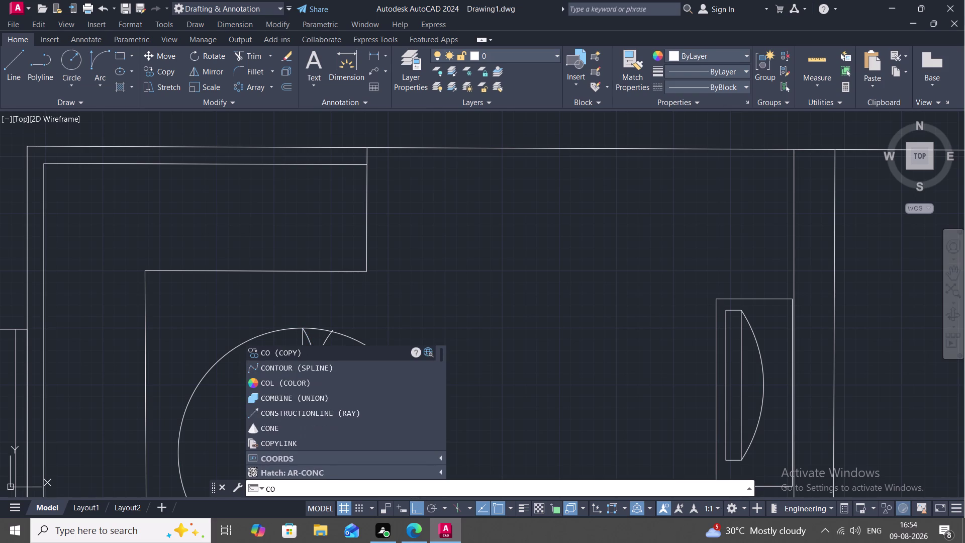
key(space)
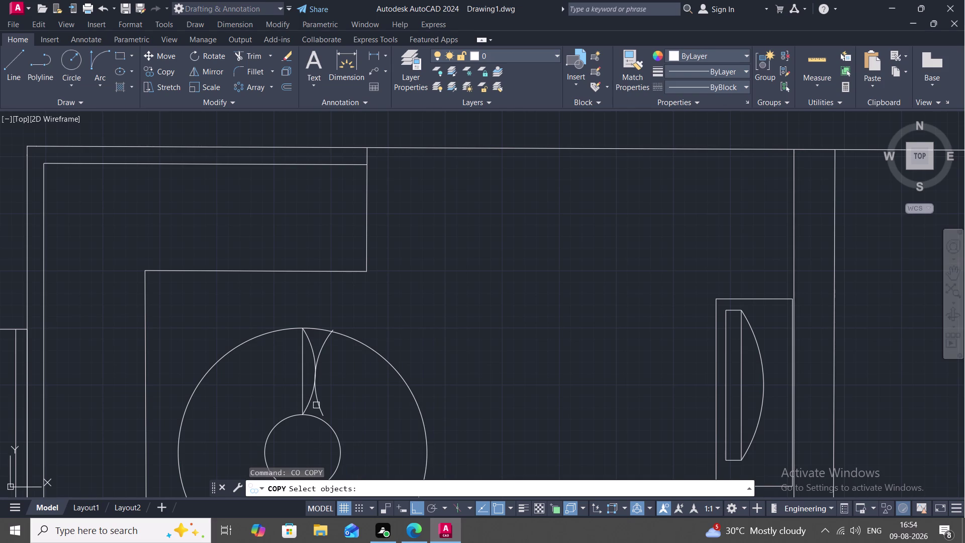
click(318, 407)
right_click(317, 407)
click(318, 406)
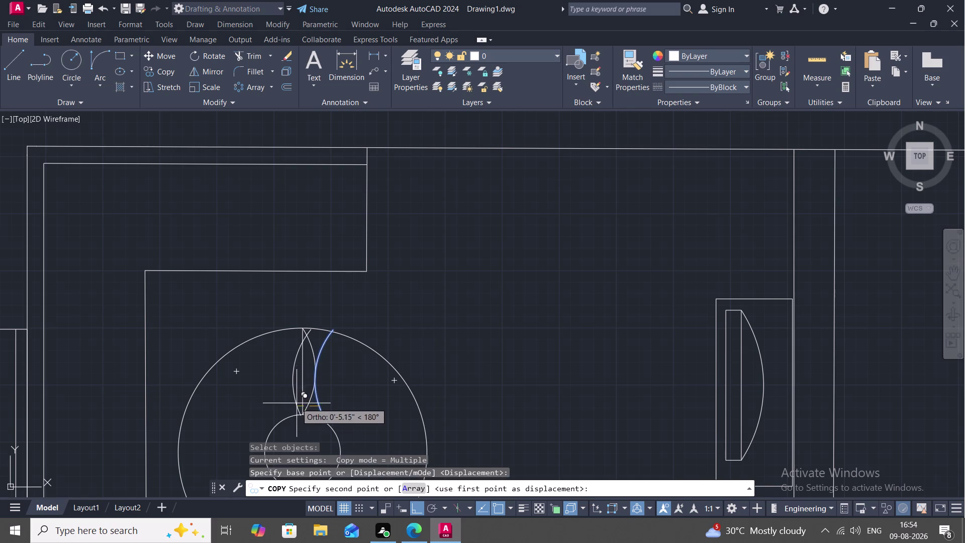
key(Escape)
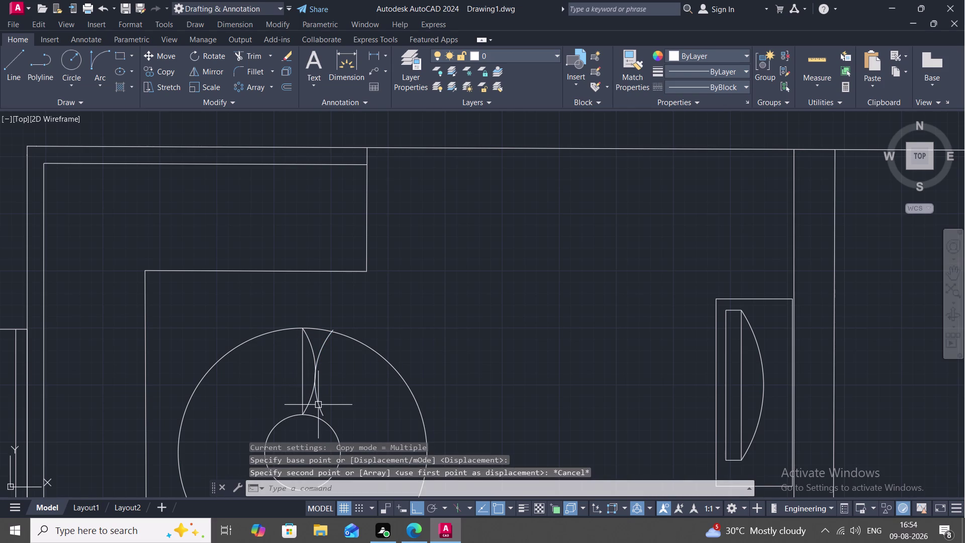
click(318, 404)
key(Delete)
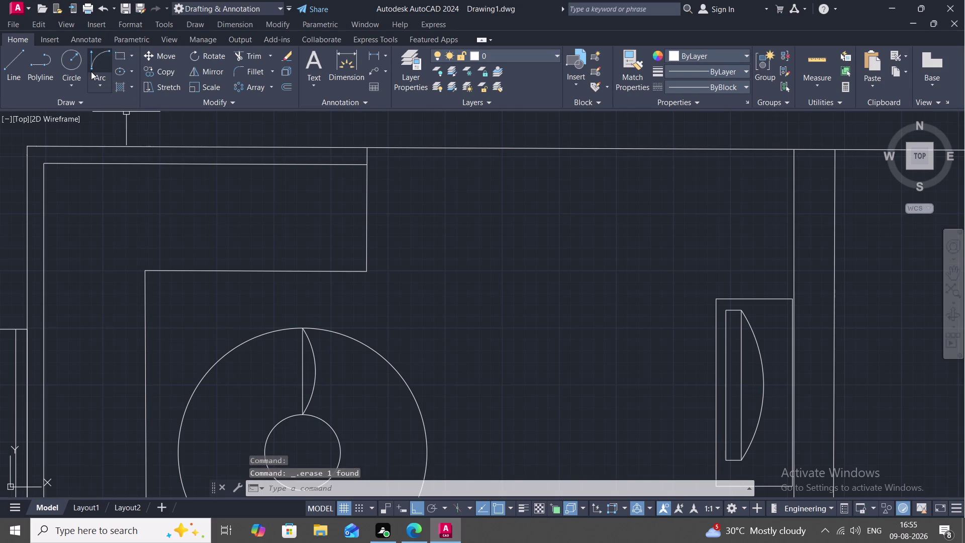
Start an arc at the outer circle's top, then cancel it.
drag(91, 71, 97, 81)
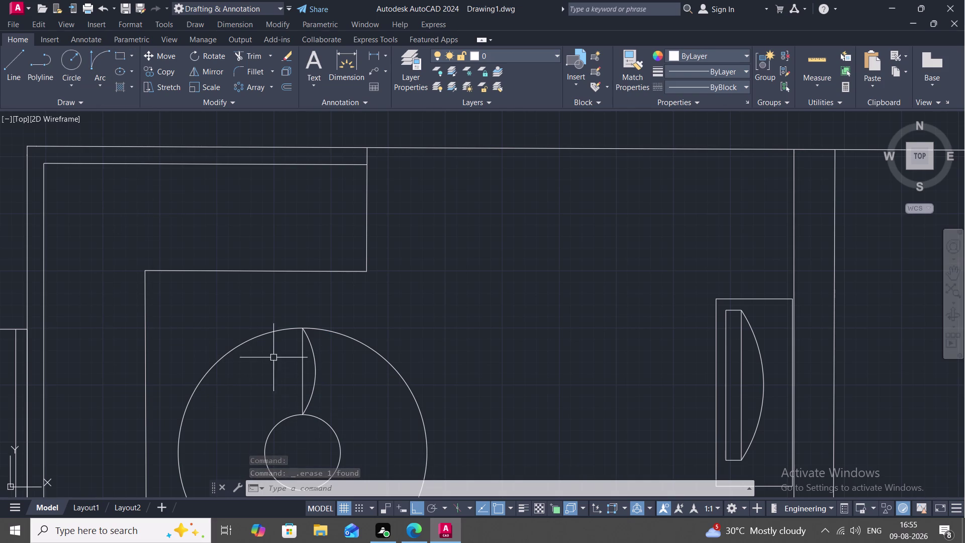
click(98, 80)
click(97, 126)
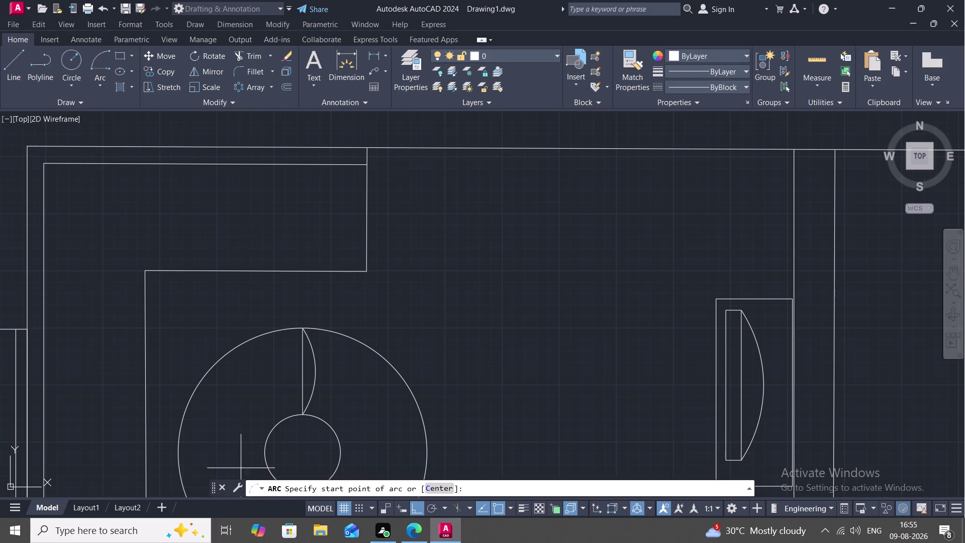
drag(304, 416, 300, 417)
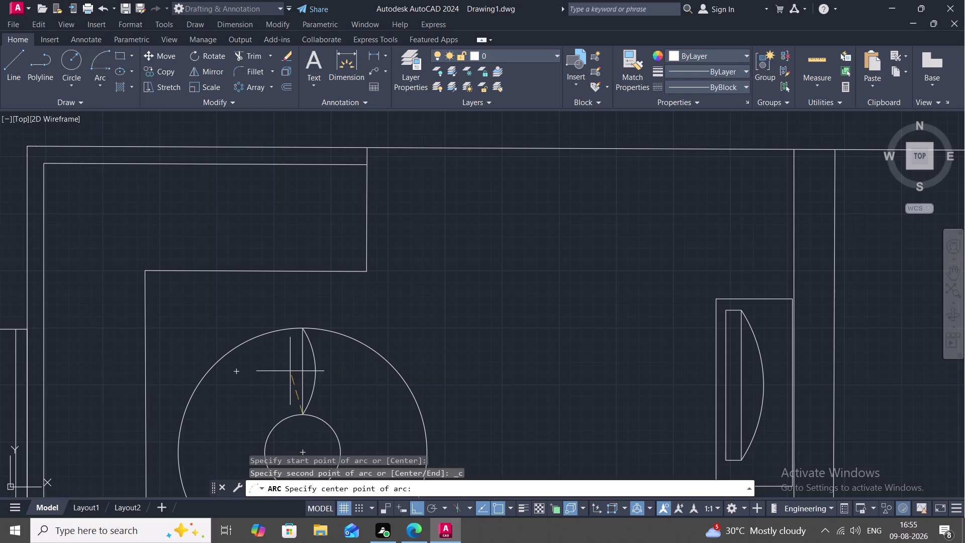
click(301, 331)
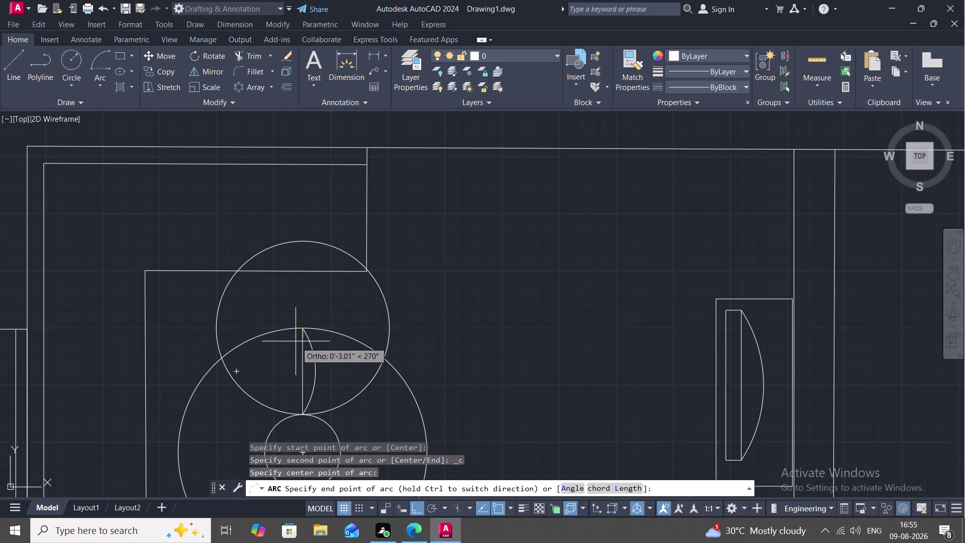
key(Escape)
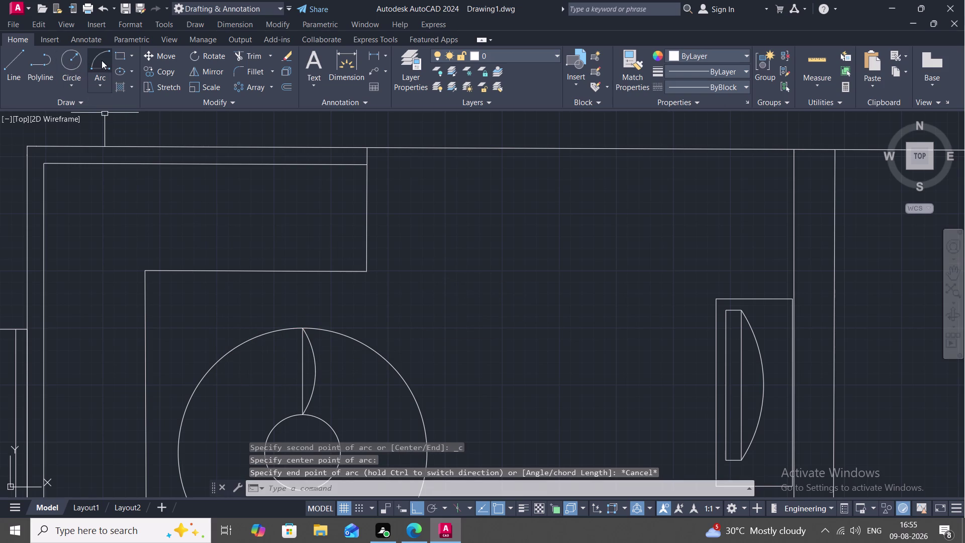
Use the Start, End, Direction arc method to place both endpoints between the circles.
click(100, 78)
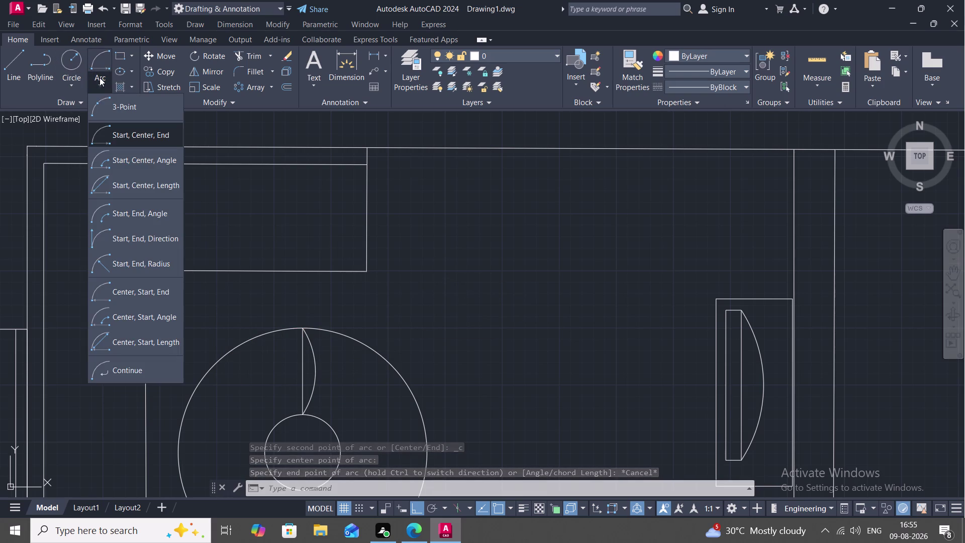
click(111, 241)
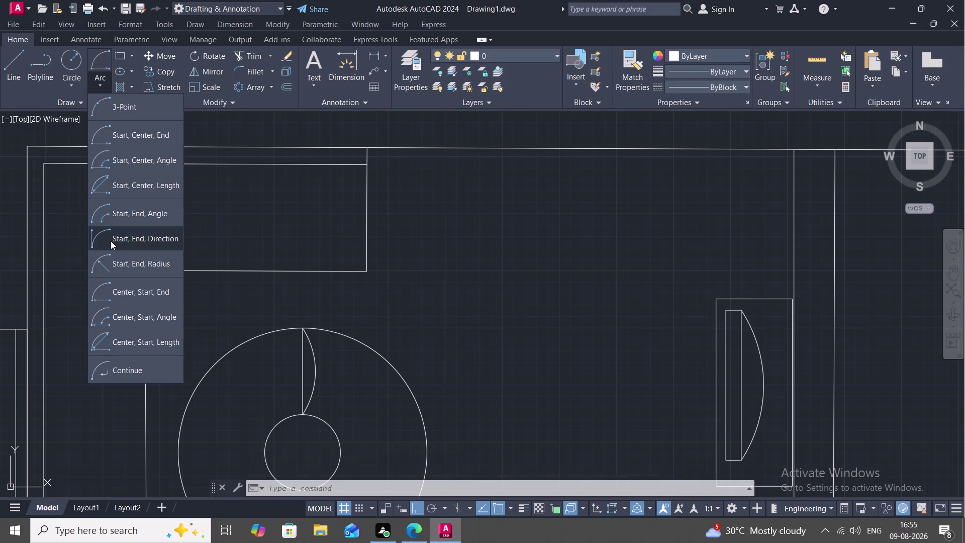
click(301, 328)
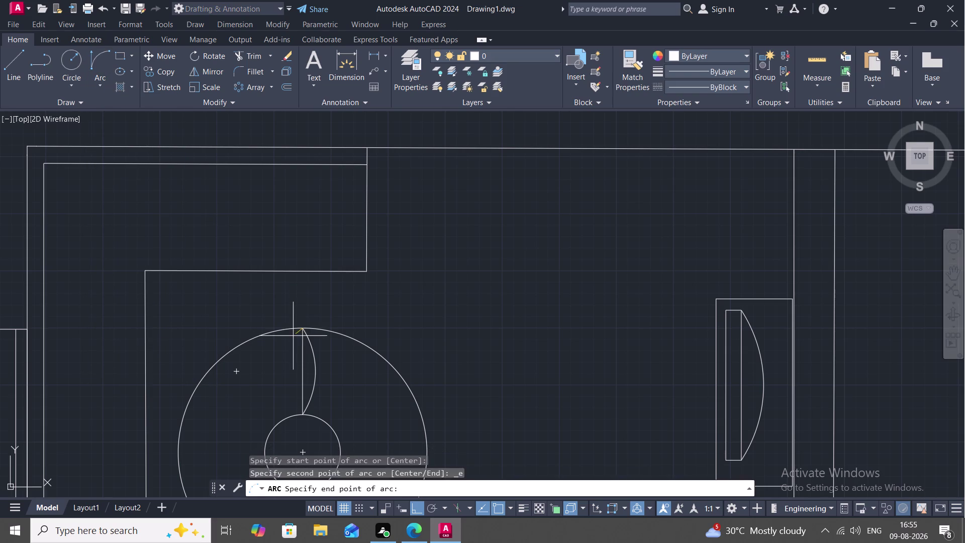
click(300, 413)
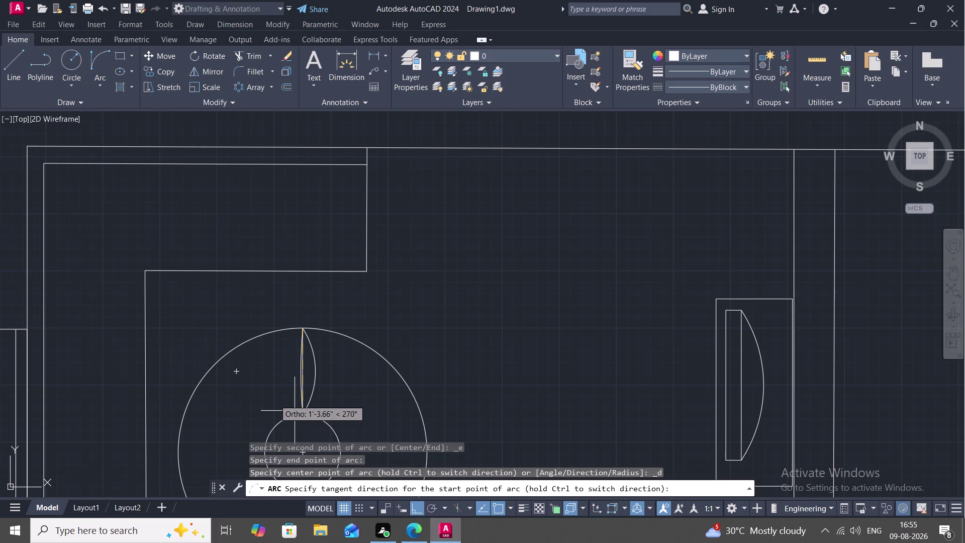
scroll(up, 3)
middle_drag(268, 398, 269, 394)
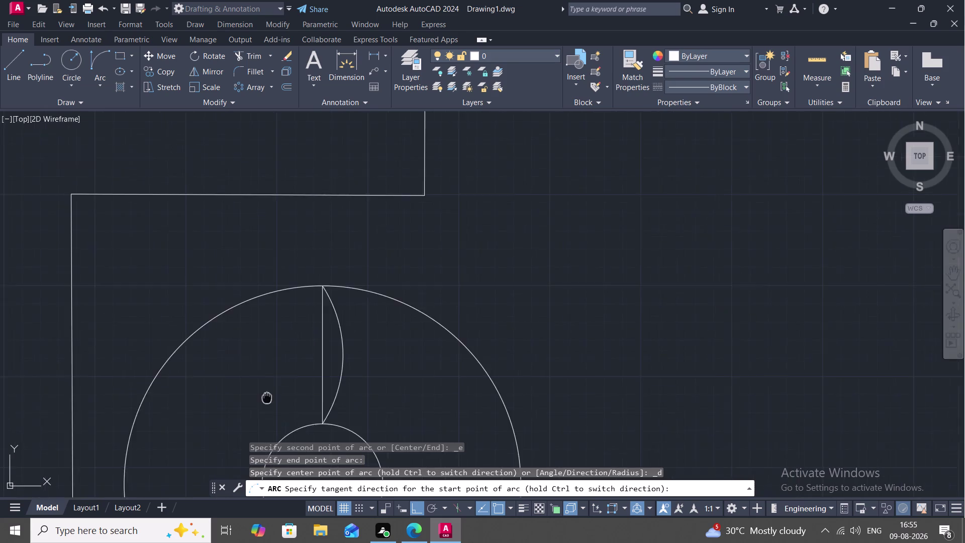
middle_drag(269, 393, 310, 341)
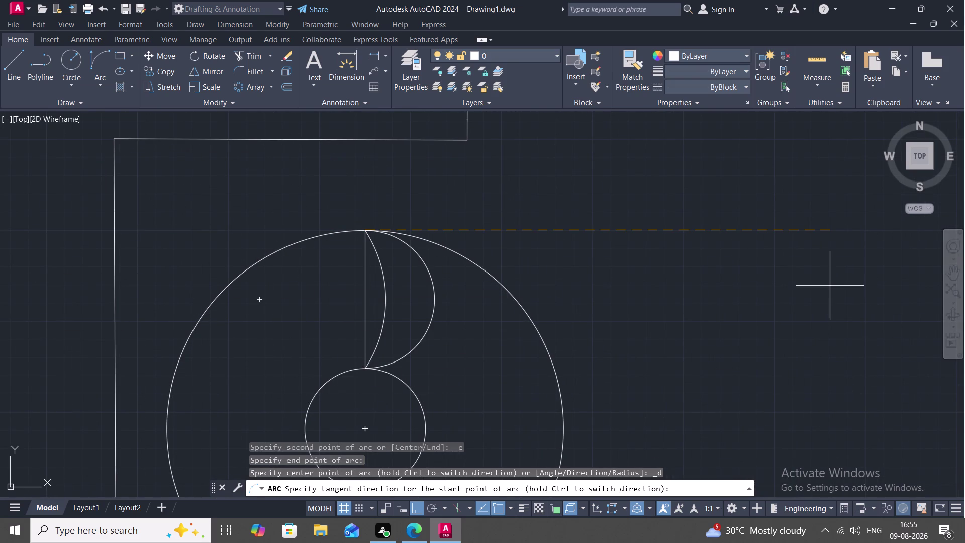
drag(541, 481, 180, 542)
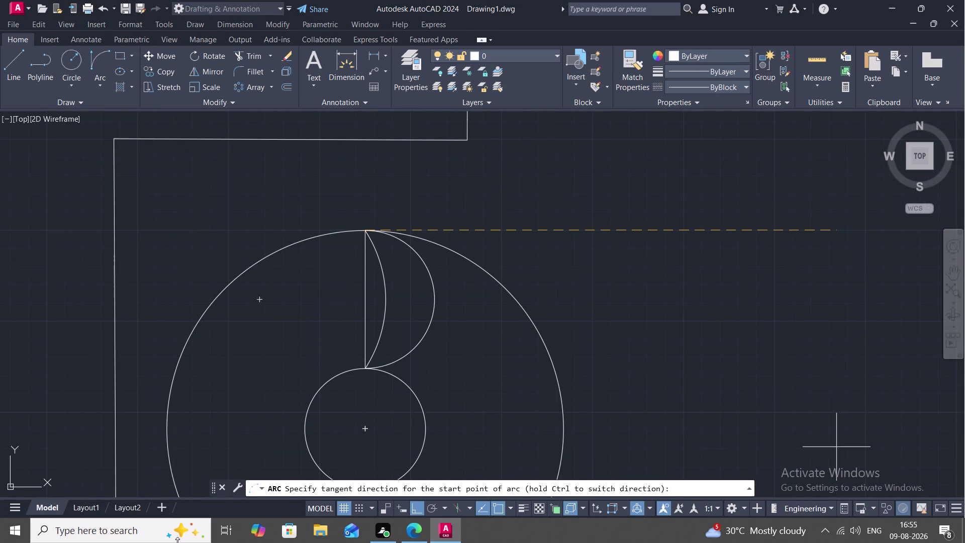
drag(180, 542, 310, 542)
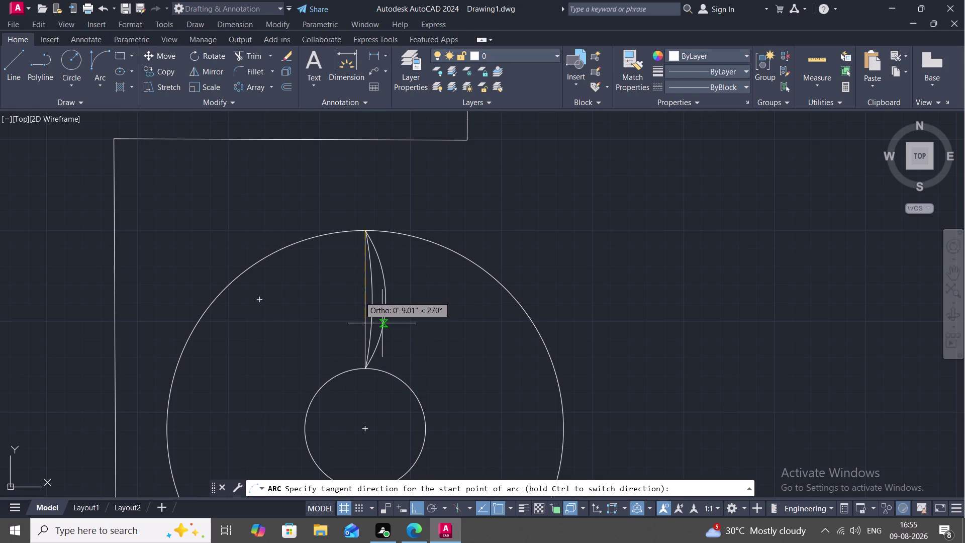
click(402, 316)
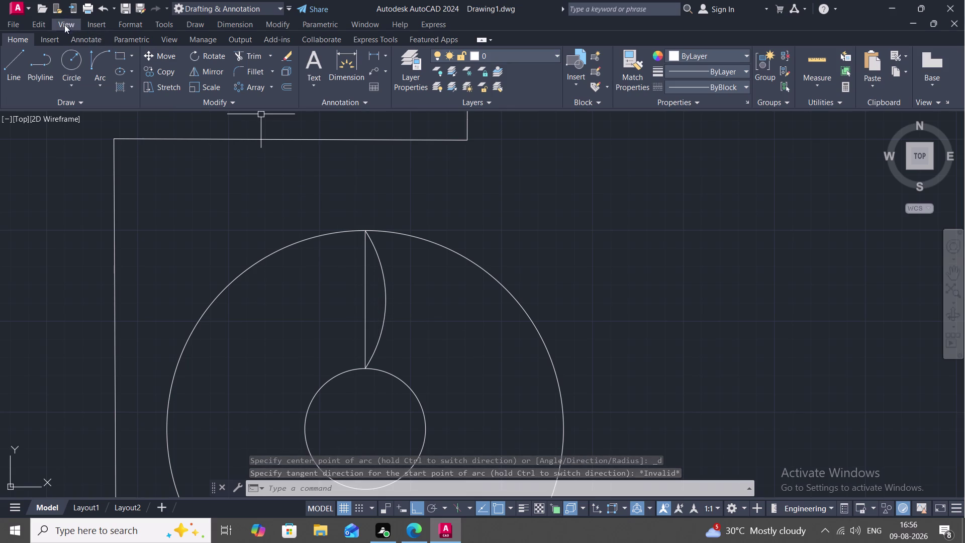
click(96, 65)
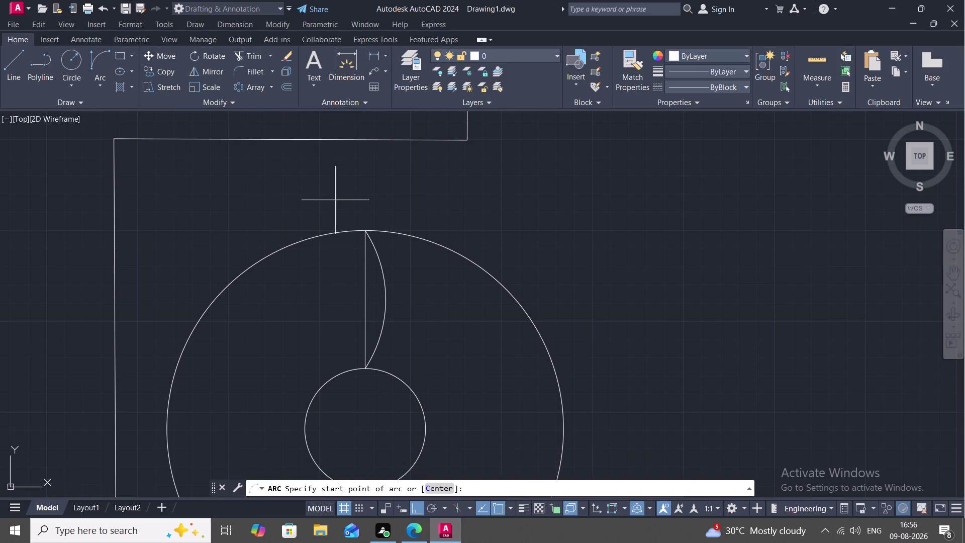
click(362, 231)
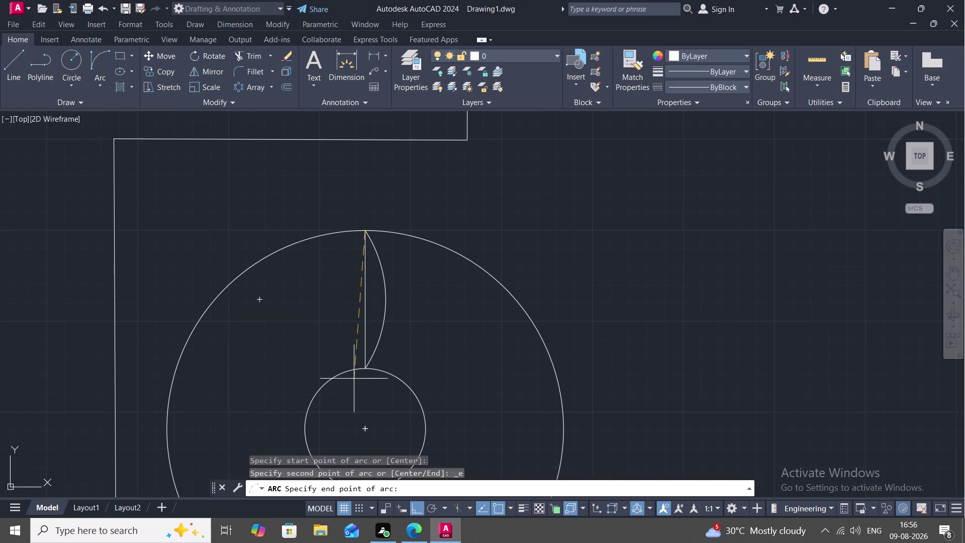
click(367, 366)
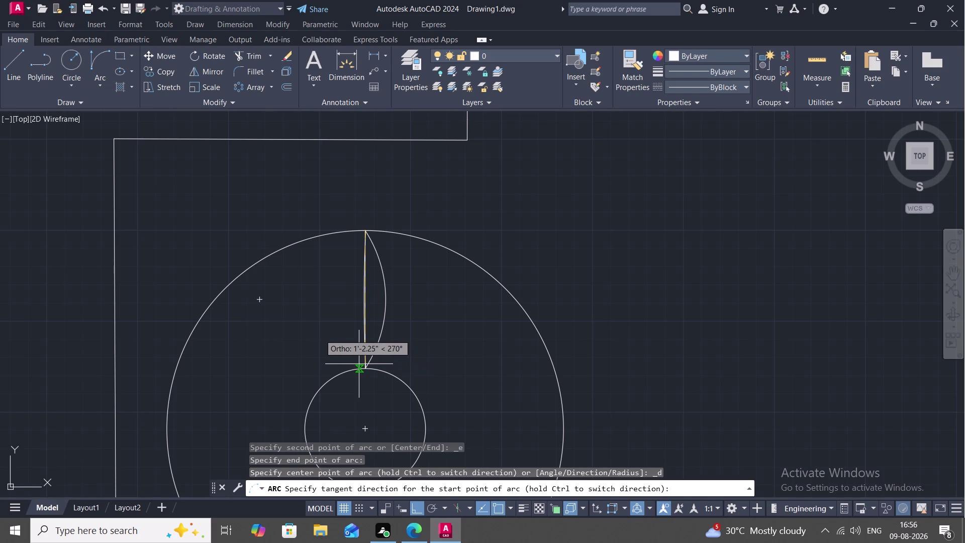
scroll(up, 3)
scroll(down, 3)
middle_drag(339, 325, 463, 180)
scroll(down, 3)
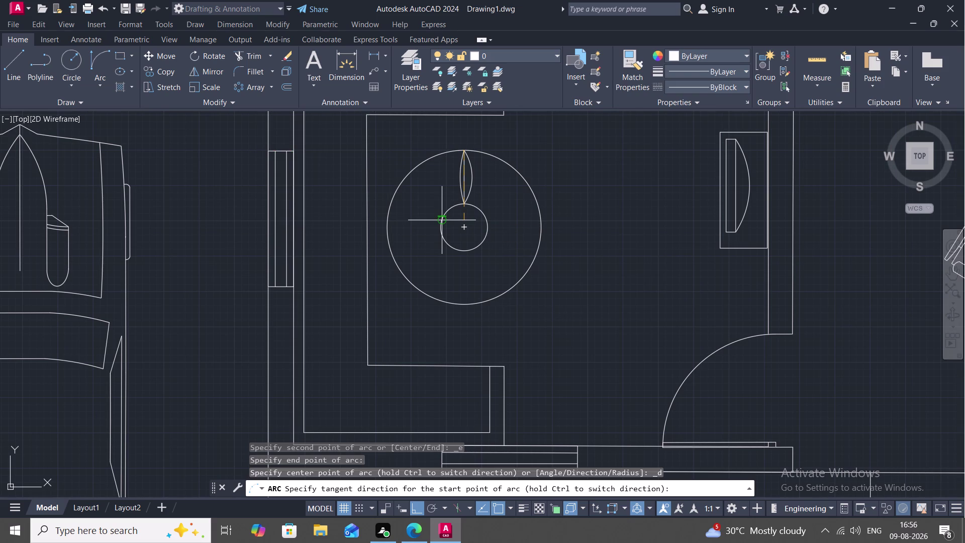
click(409, 211)
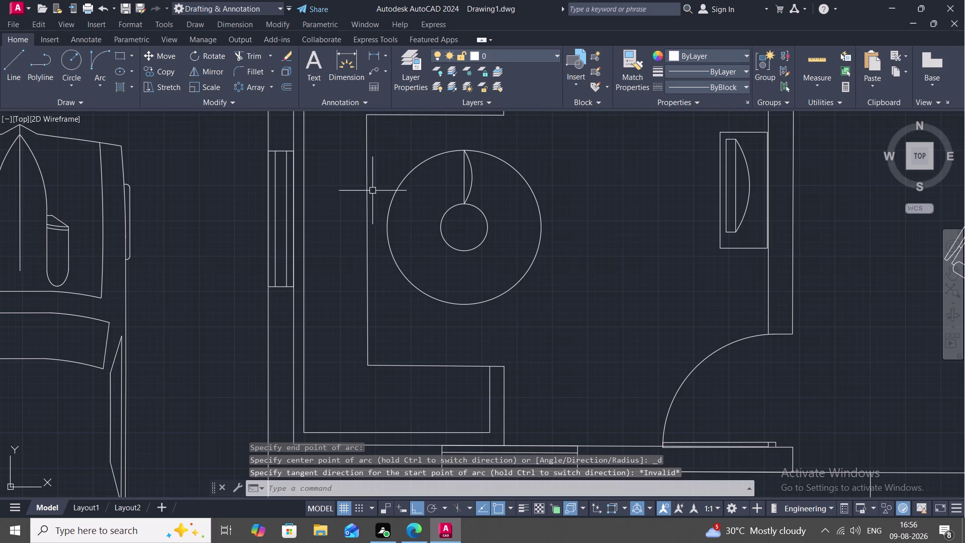
click(90, 66)
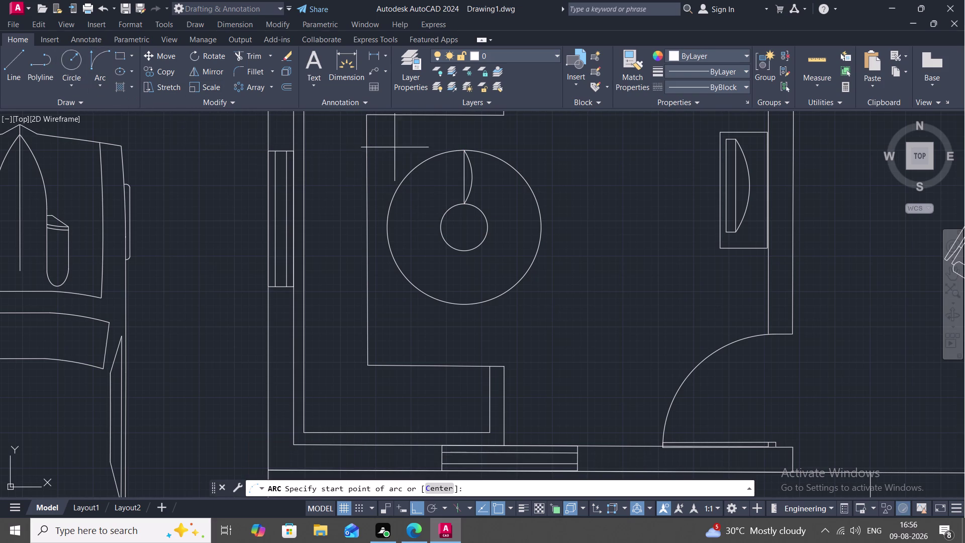
scroll(down, 3)
scroll(down, 3)
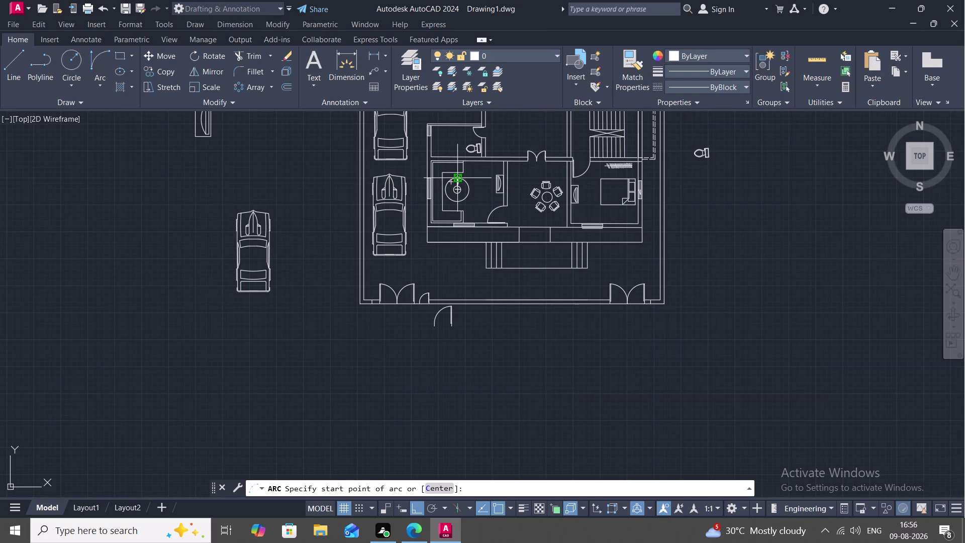
Pan and zoom from the floor plan to the separate petal rosette, cancelling the stray arc.
middle_drag(227, 212, 934, 190)
scroll(down, 3)
scroll(up, 3)
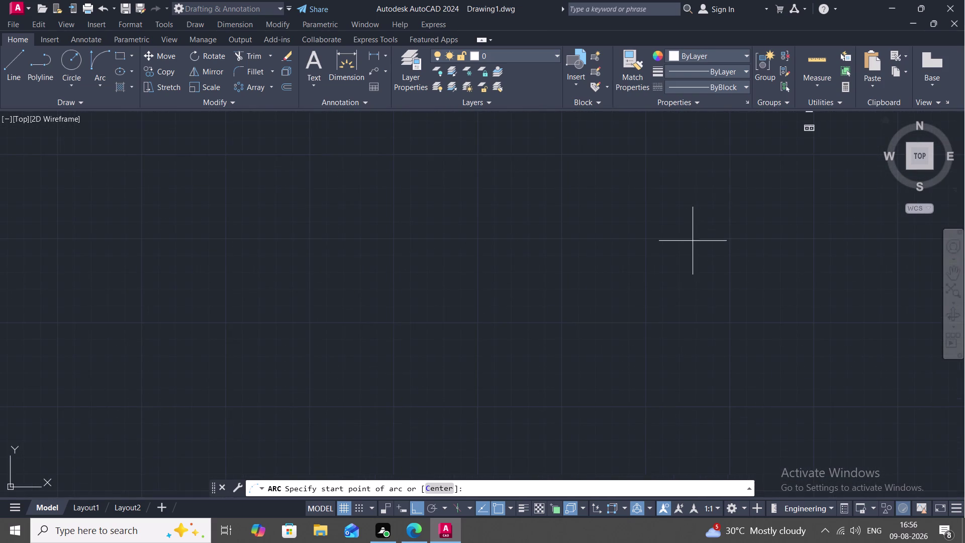
middle_drag(692, 240, 424, 542)
scroll(down, 3)
scroll(up, 3)
scroll(up, 3)
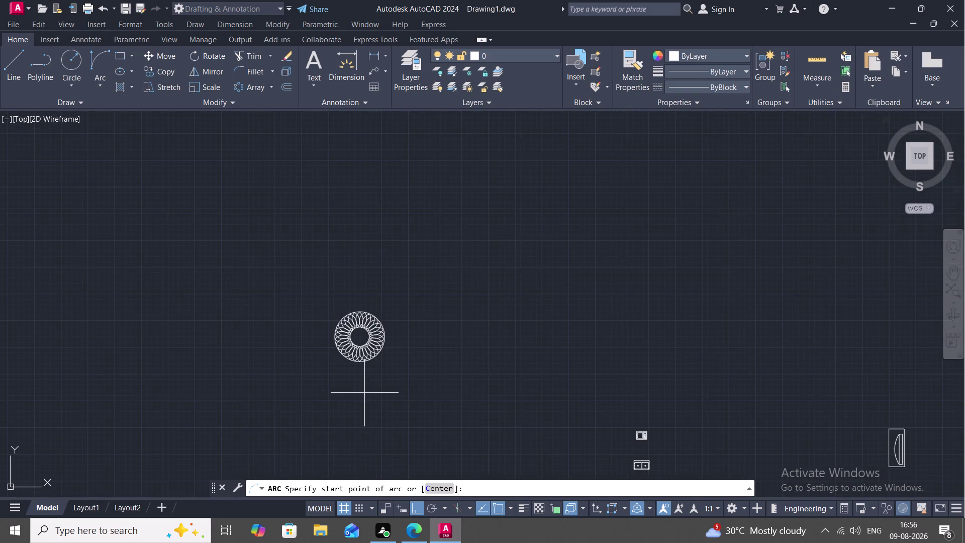
scroll(up, 3)
drag(297, 153, 456, 176)
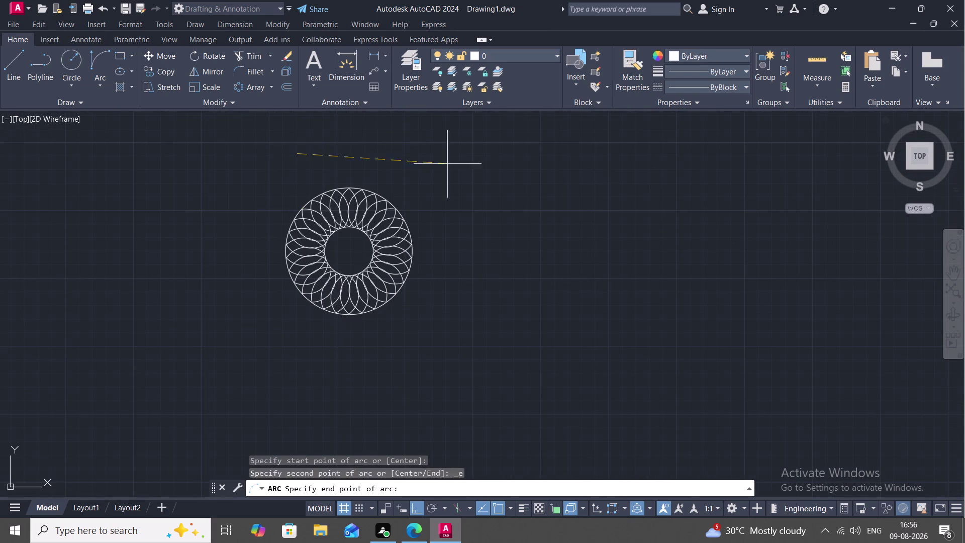
drag(457, 175, 484, 240)
key(Escape)
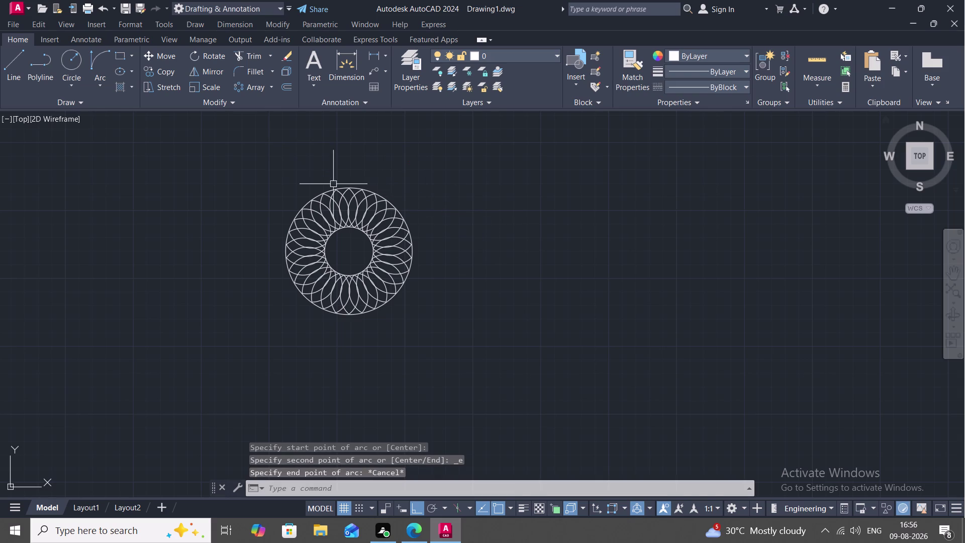
Lasso all 62 petal arcs and start SCALE on them.
drag(310, 173, 246, 296)
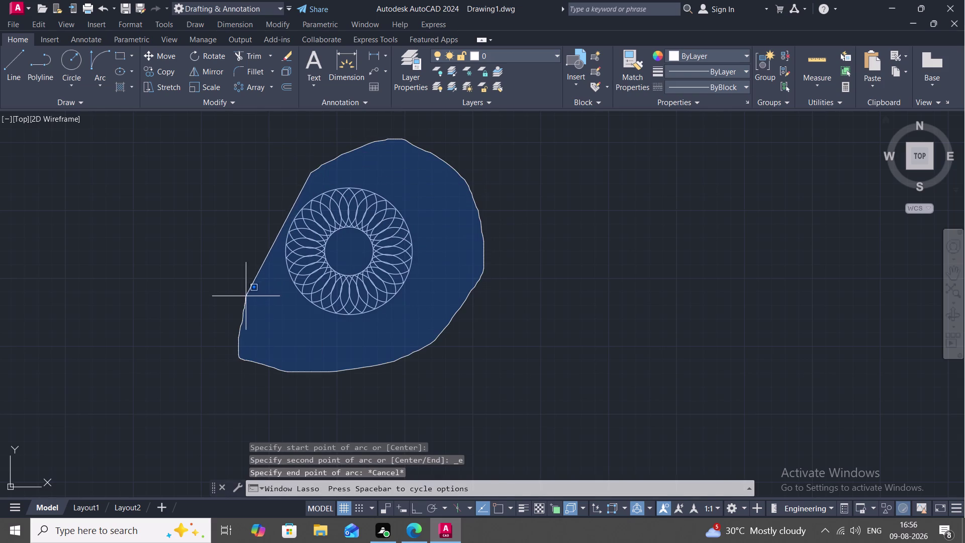
drag(246, 296, 246, 286)
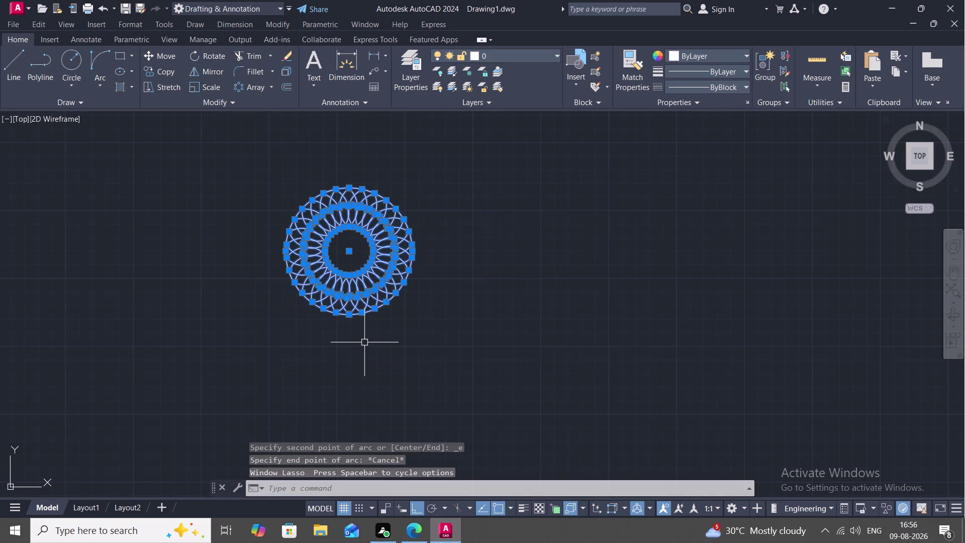
text(SC)
key(space)
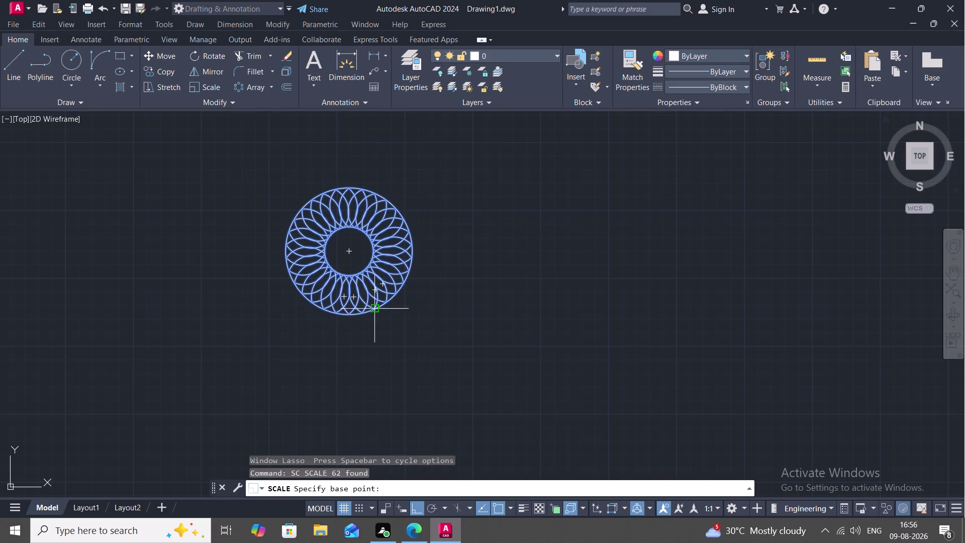